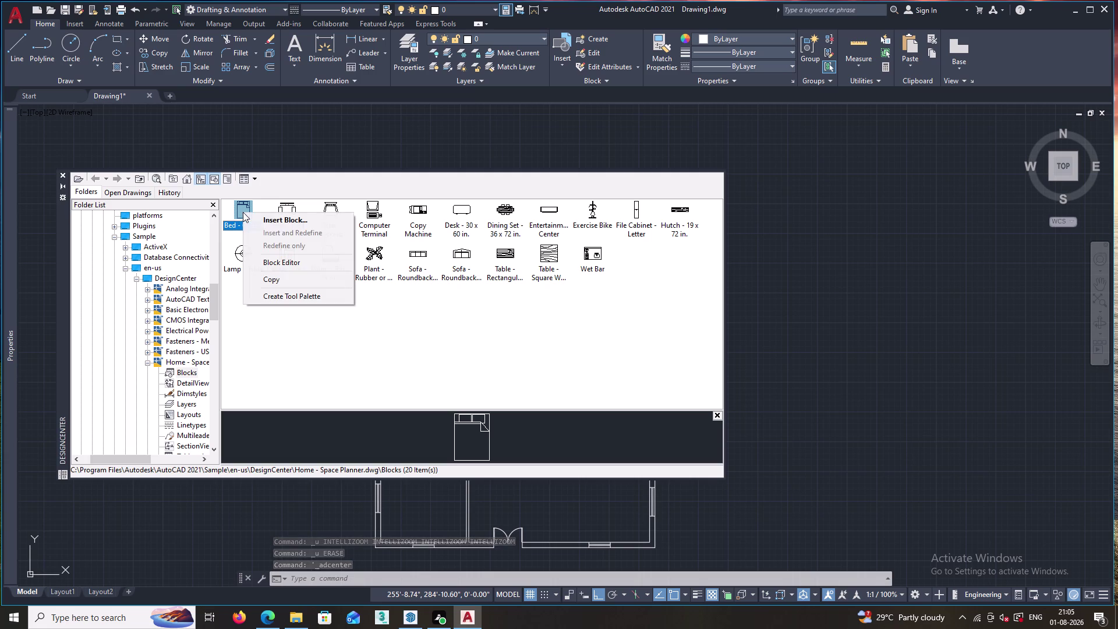
Browse the Home - Space Planner blocks and select the Bed - Queen block.
click(266, 279)
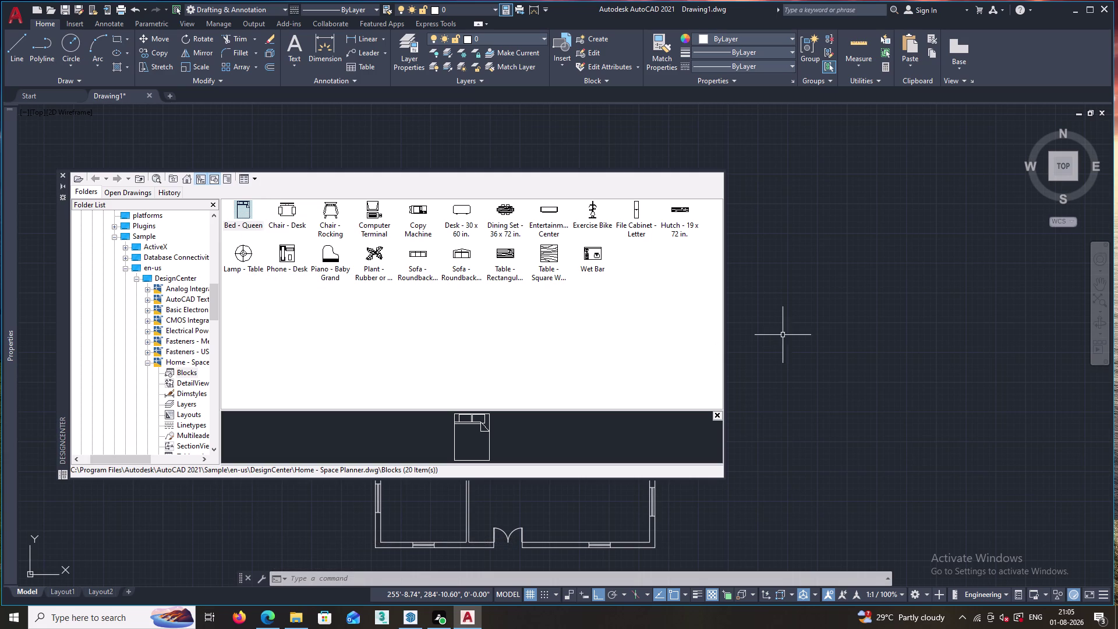
click(807, 327)
click(842, 323)
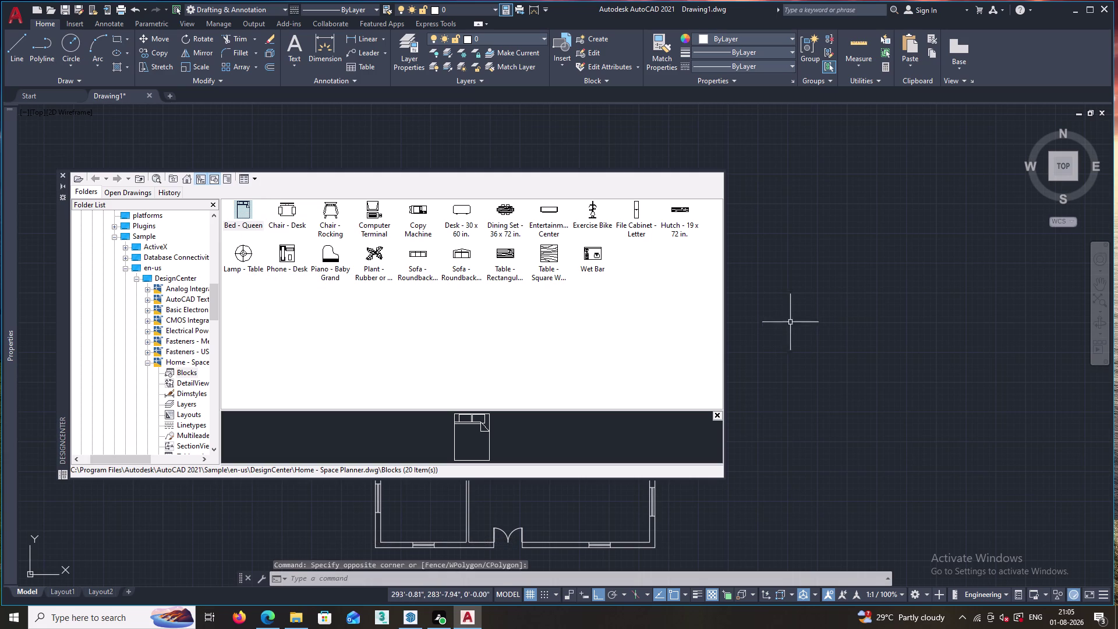
click(465, 420)
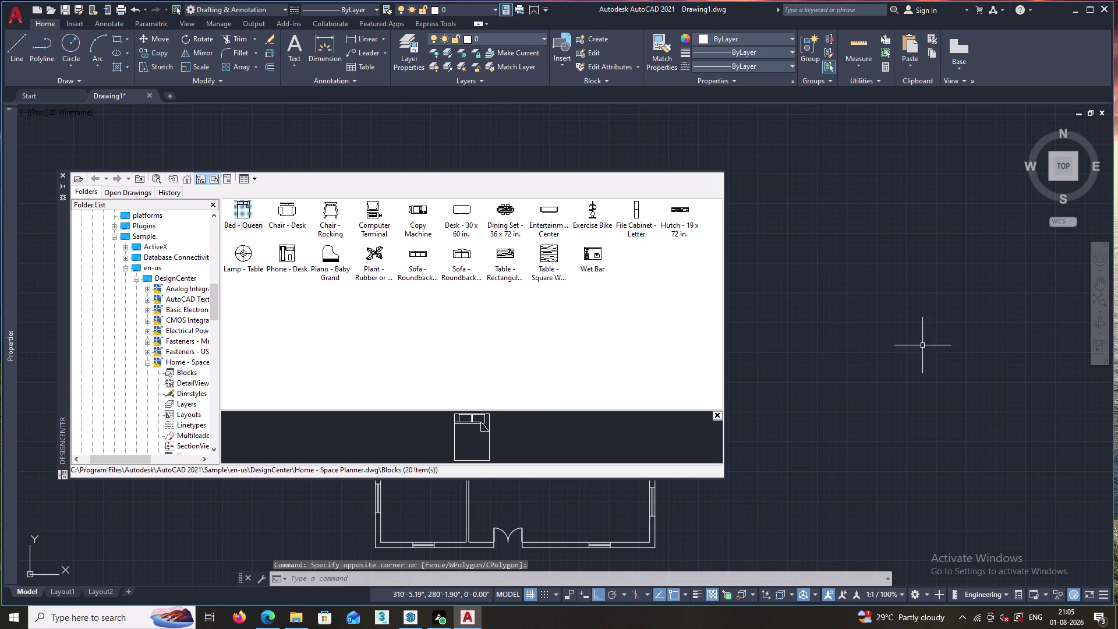
click(923, 344)
click(830, 364)
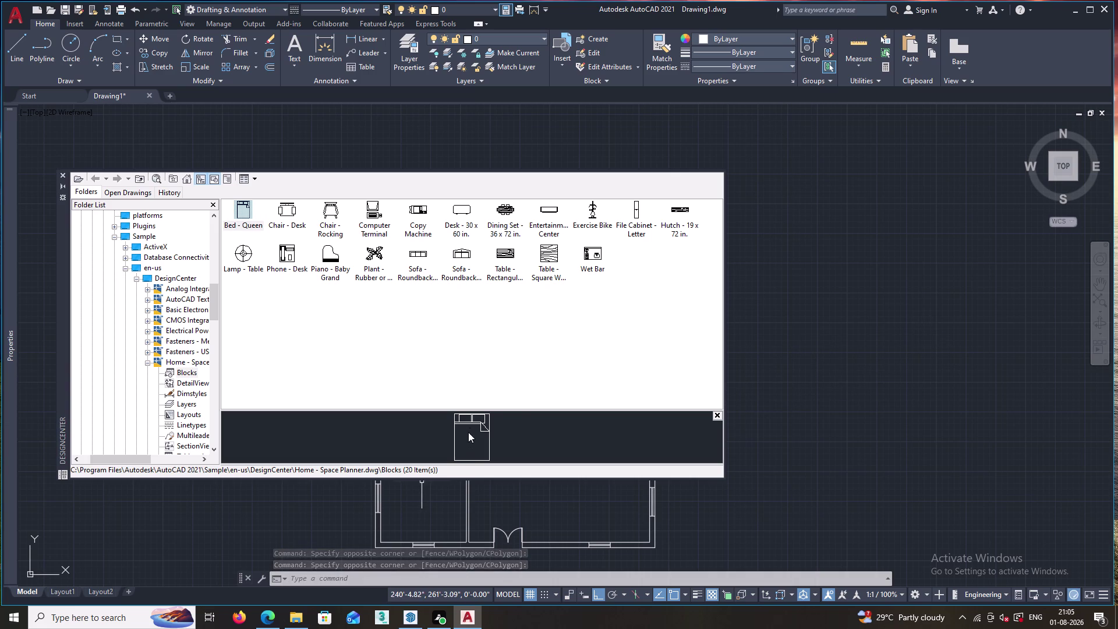
click(843, 326)
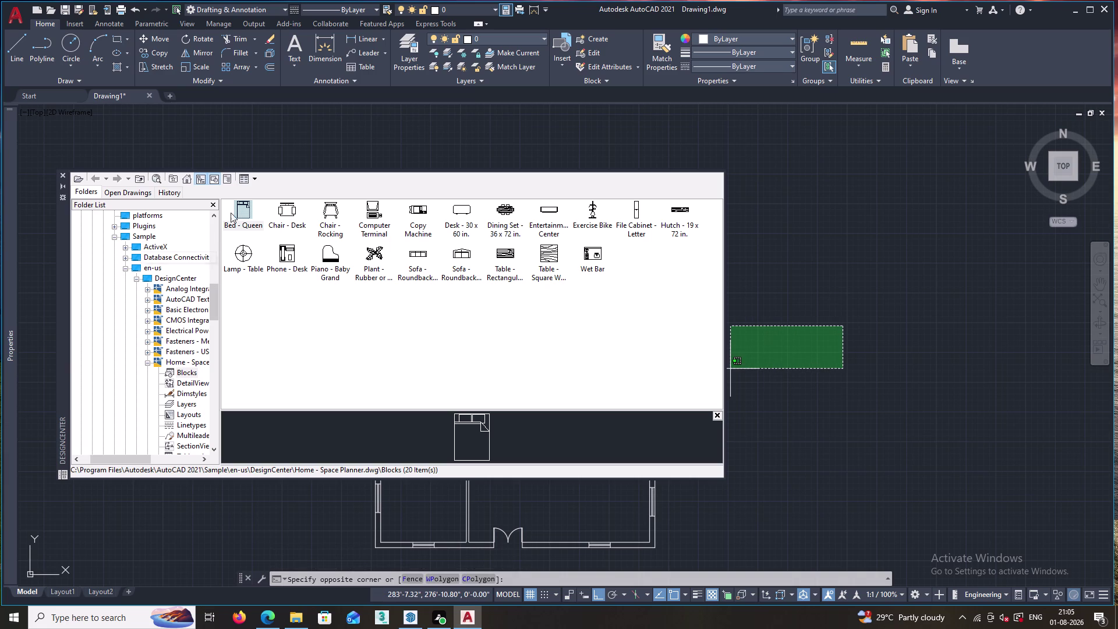
Try dragging Bed - Queen into the drawing, cancel, and reselect the block.
click(234, 210)
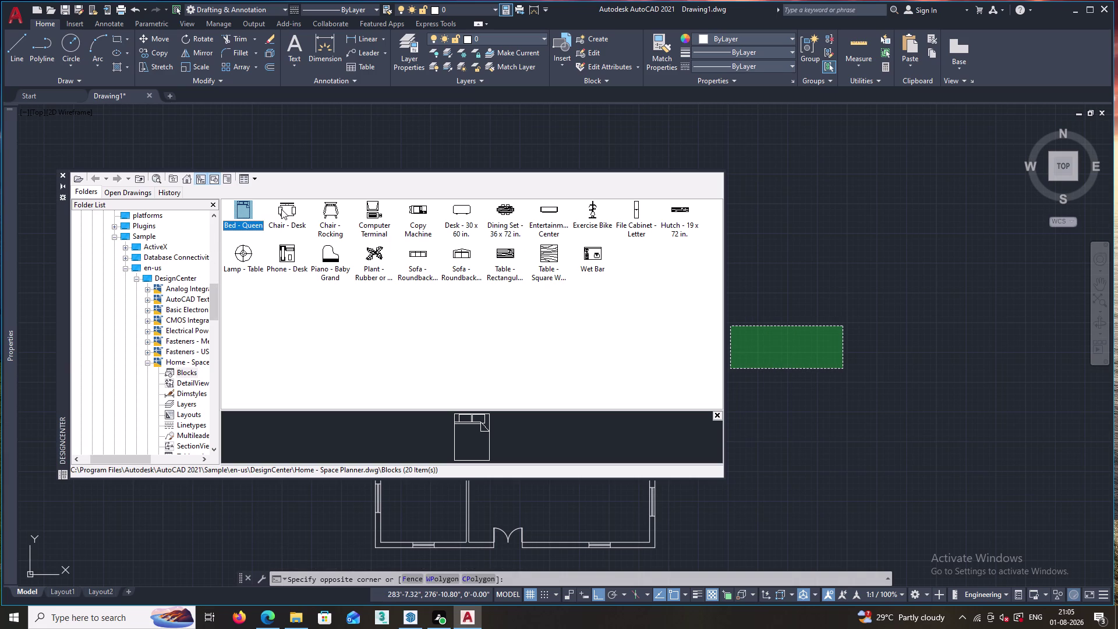
drag(244, 210, 511, 223)
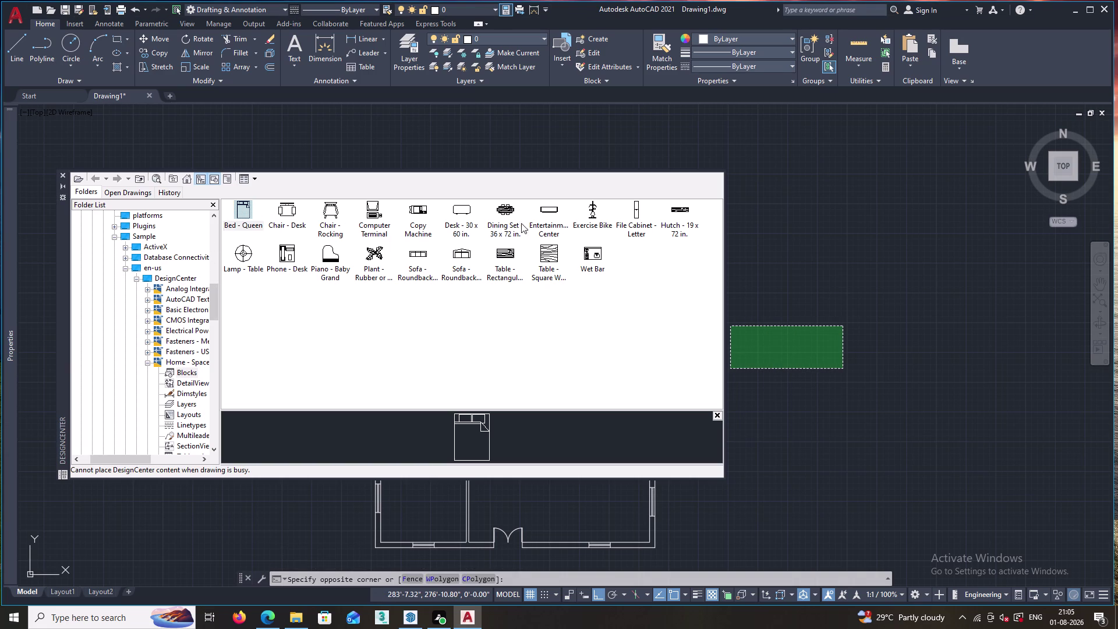
drag(511, 223, 809, 225)
click(807, 225)
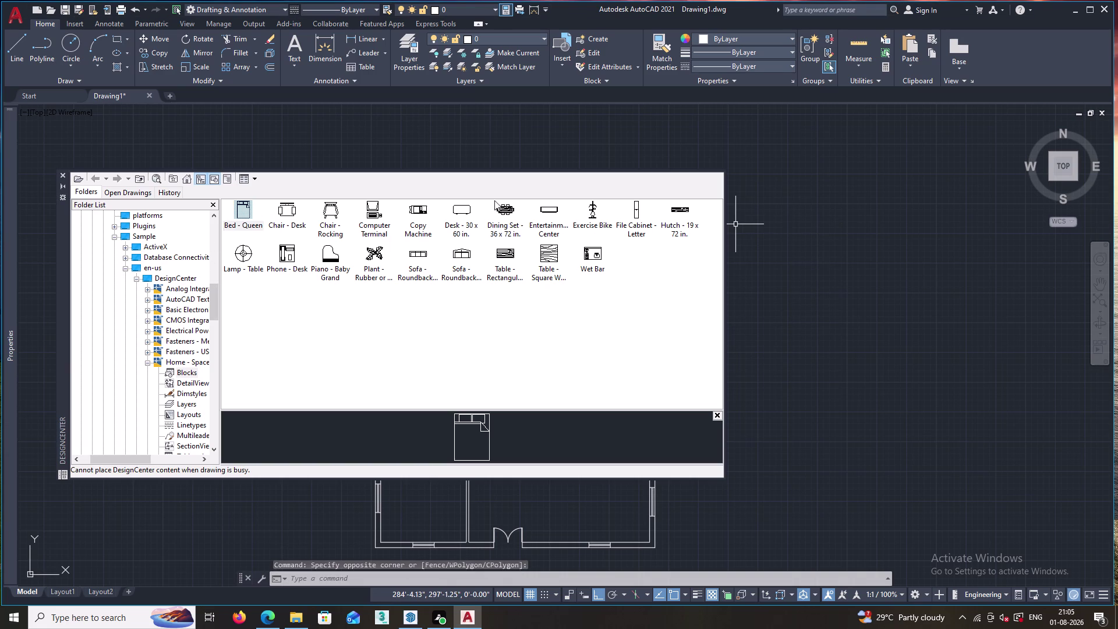
click(242, 214)
Insert the Bed - Queen block to the right of the floor plan.
click(242, 213)
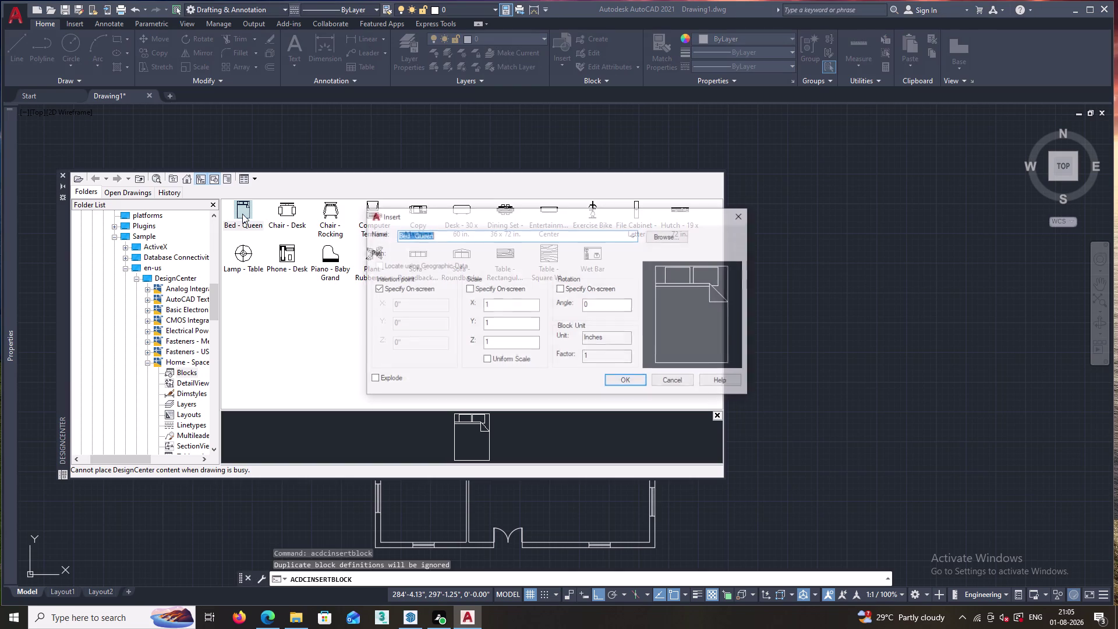
click(616, 383)
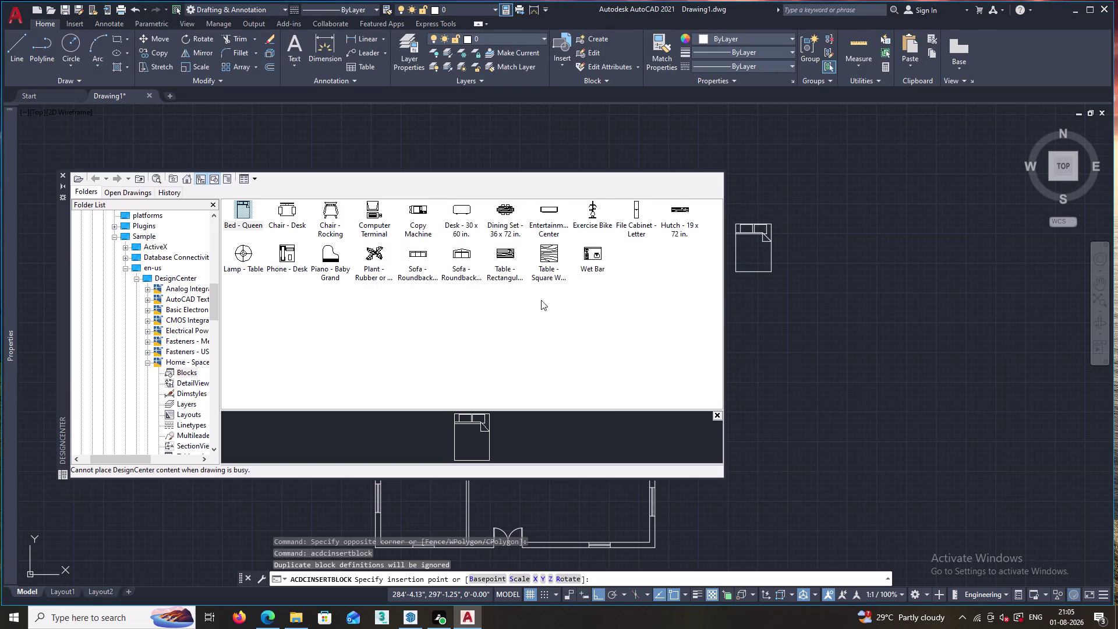
double_click(286, 213)
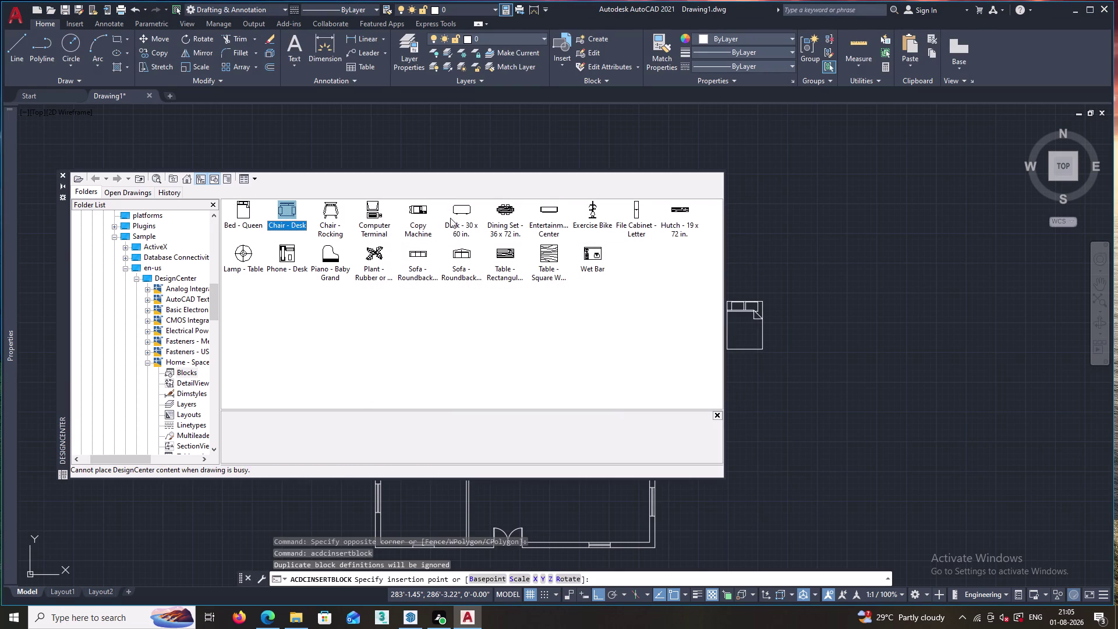
click(295, 208)
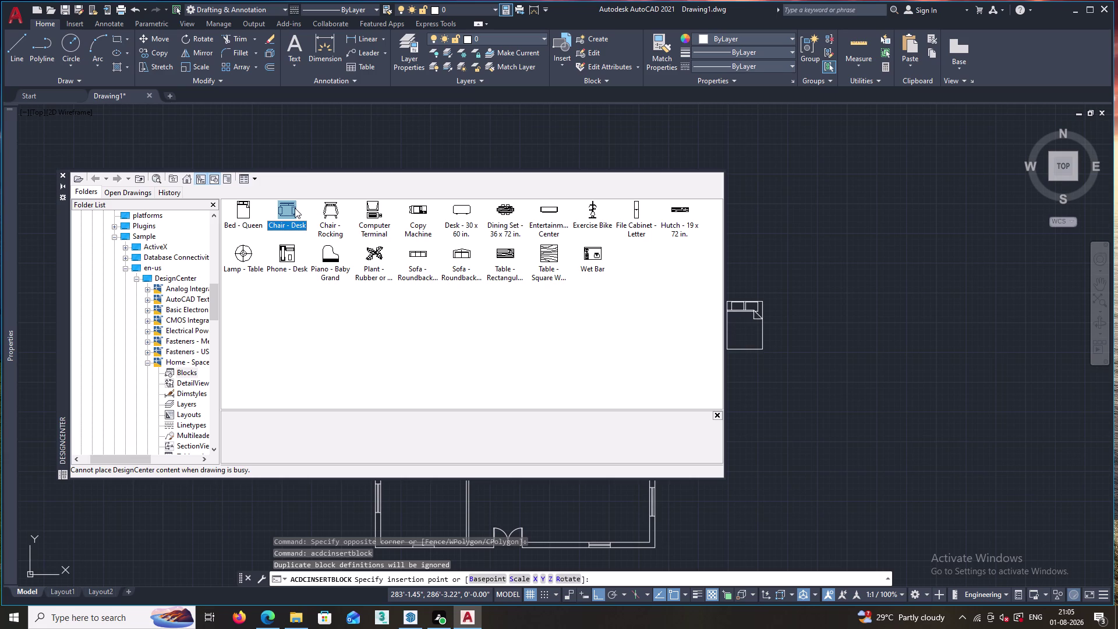
double_click(286, 211)
drag(286, 210, 298, 211)
click(289, 212)
right_click(289, 212)
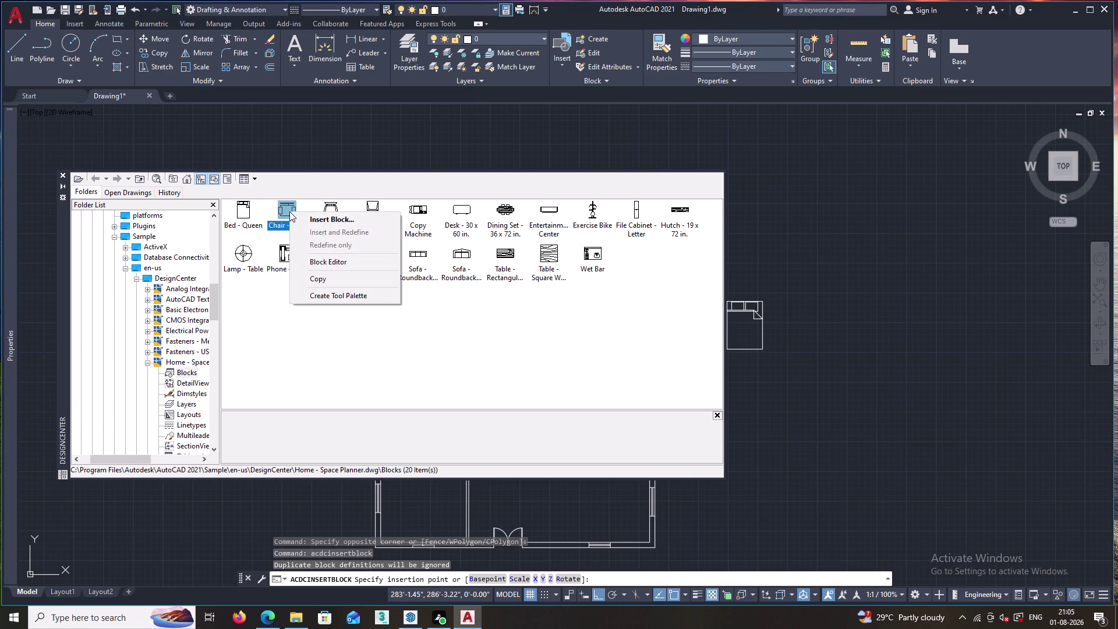
click(341, 279)
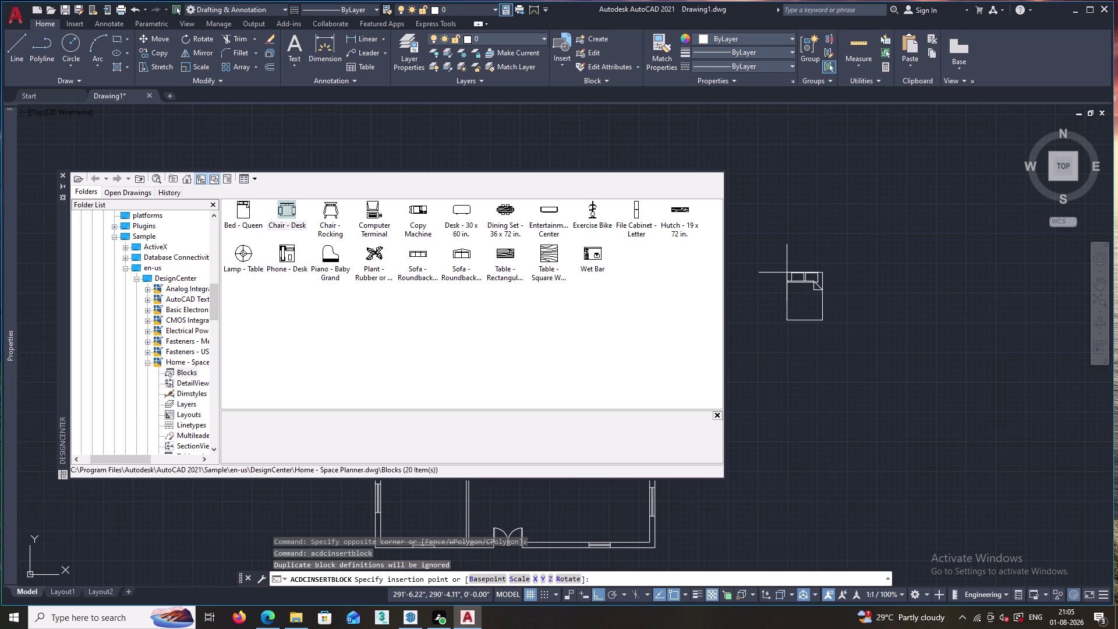
click(787, 272)
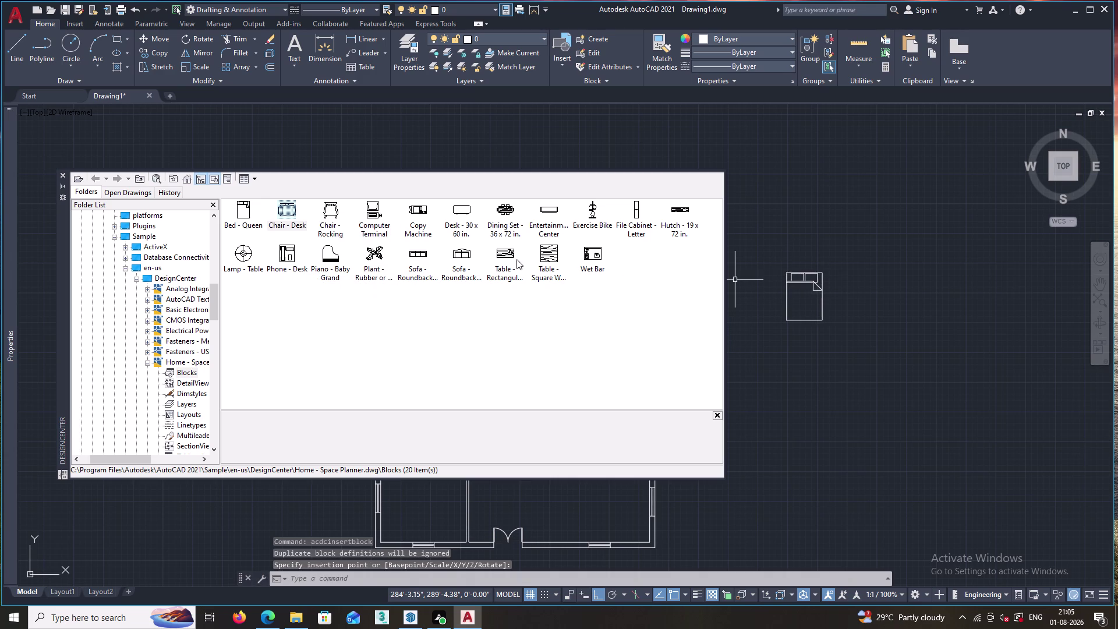
Insert the Chair - Desk block above the bed.
double_click(282, 209)
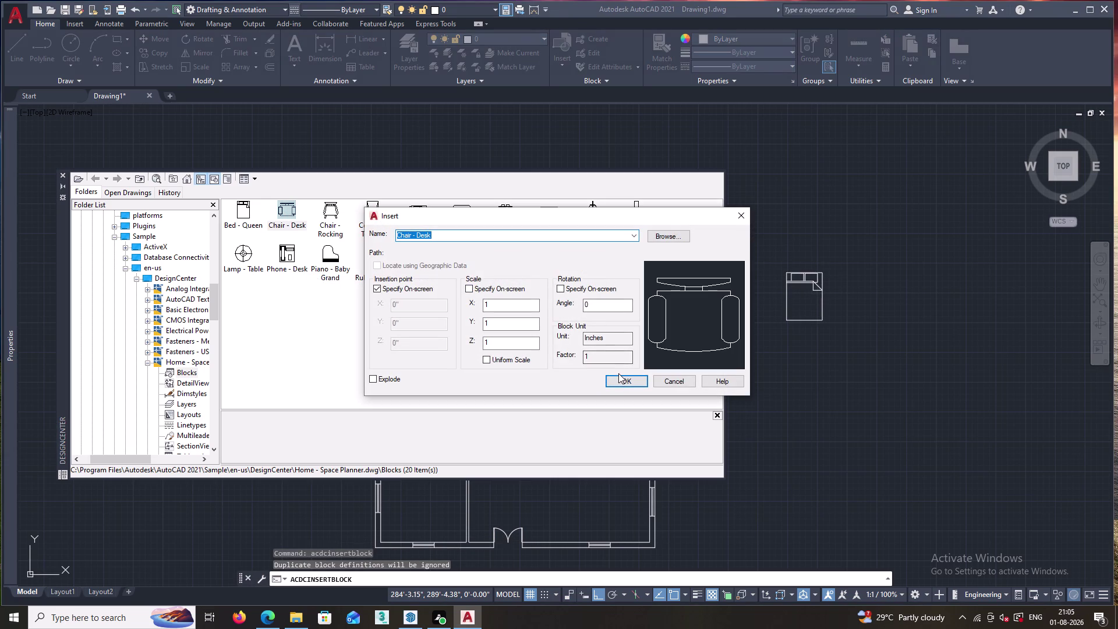
click(619, 376)
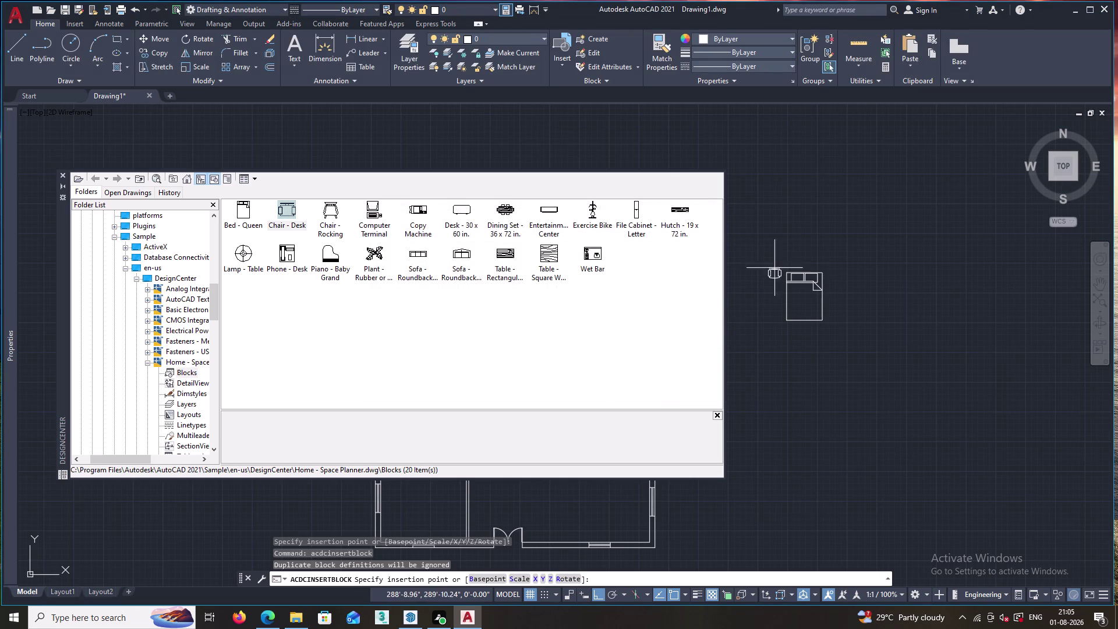
click(805, 228)
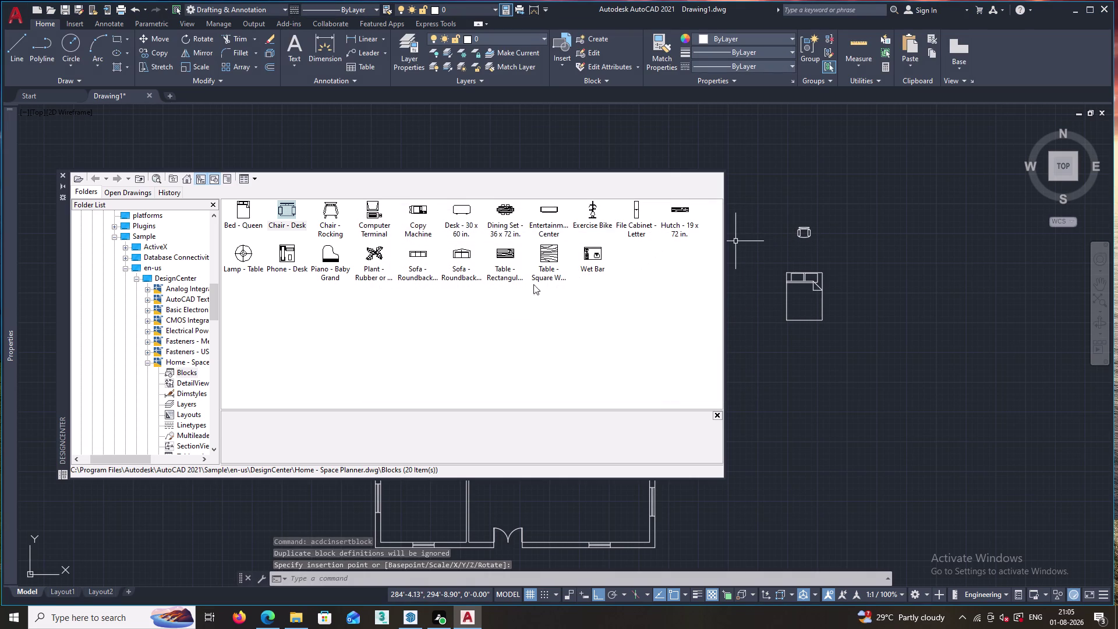
click(554, 256)
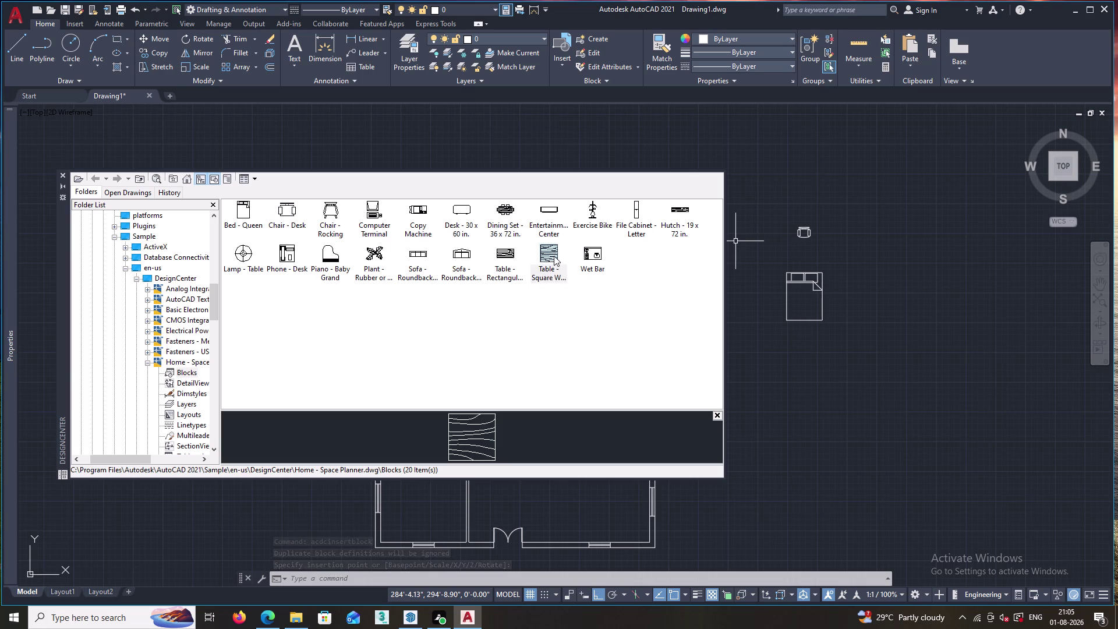
click(552, 254)
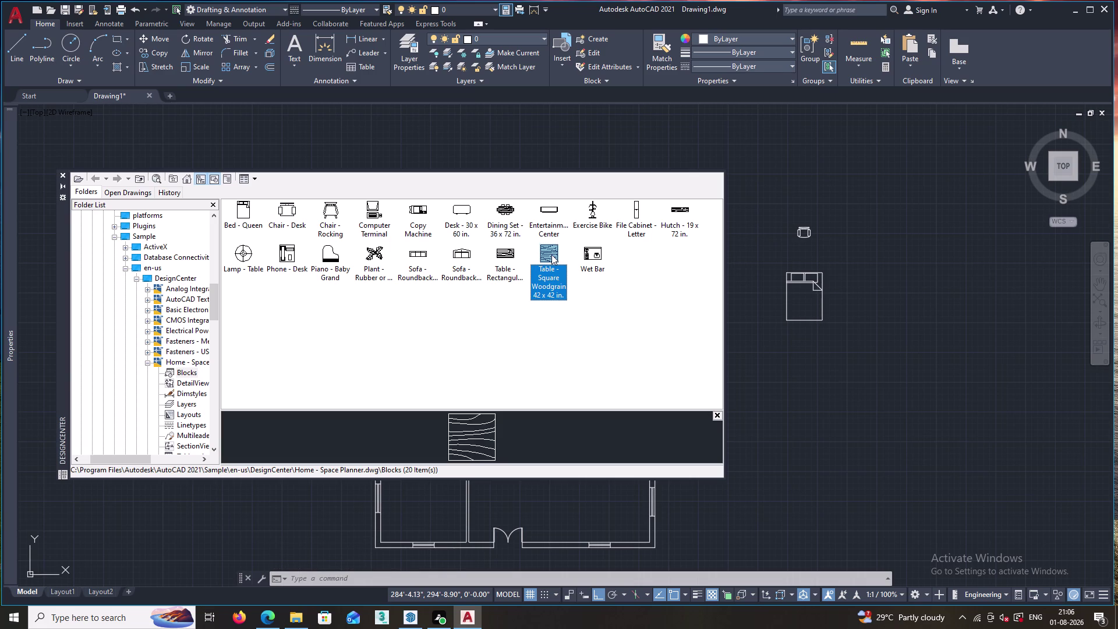
Insert the square woodgrain table block below the bed.
click(551, 255)
double_click(551, 255)
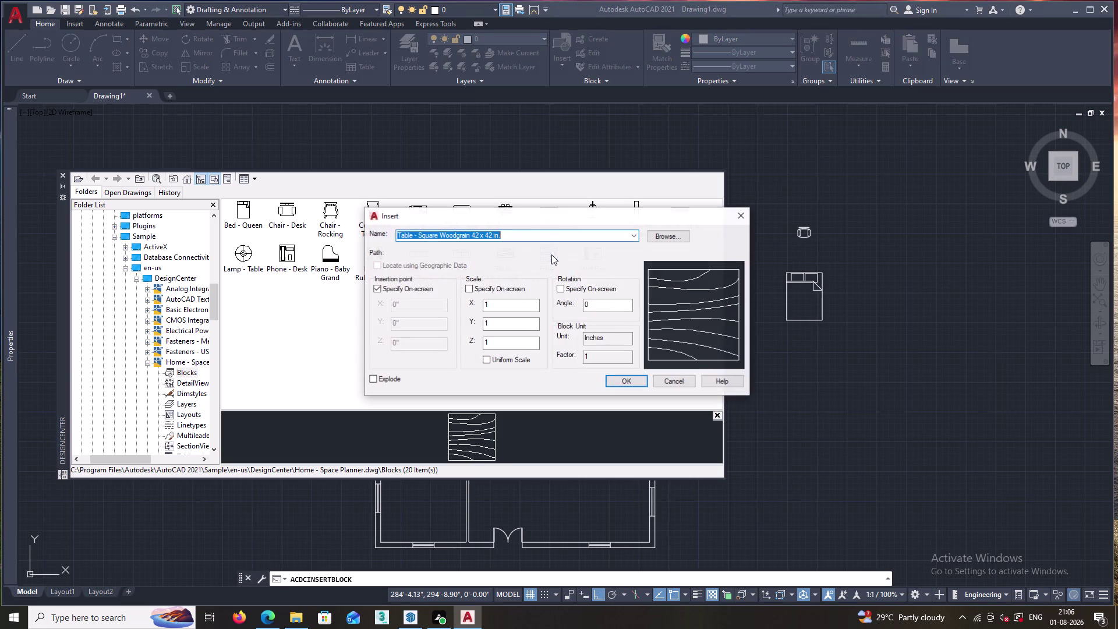
click(624, 378)
click(813, 377)
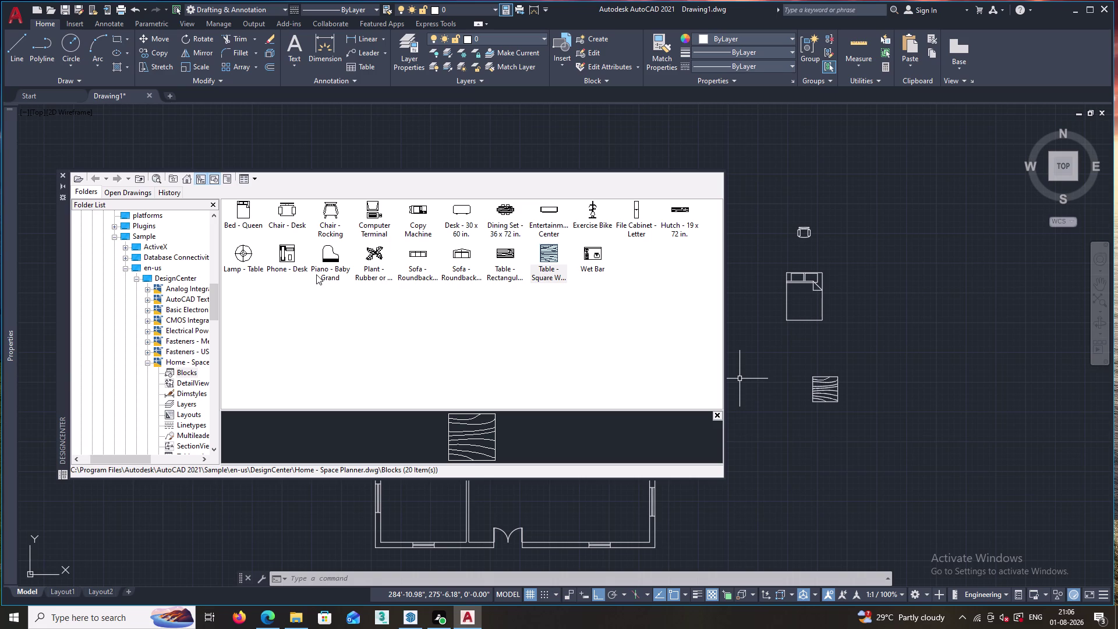
Insert the Lamp - Table block beside the other furniture.
double_click(240, 251)
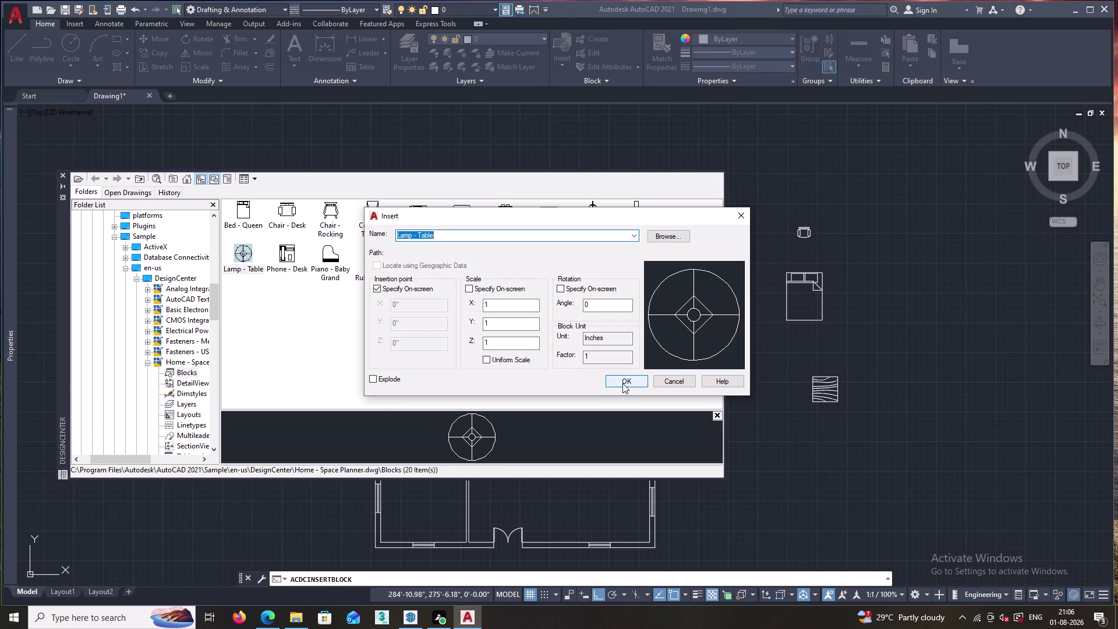
click(622, 383)
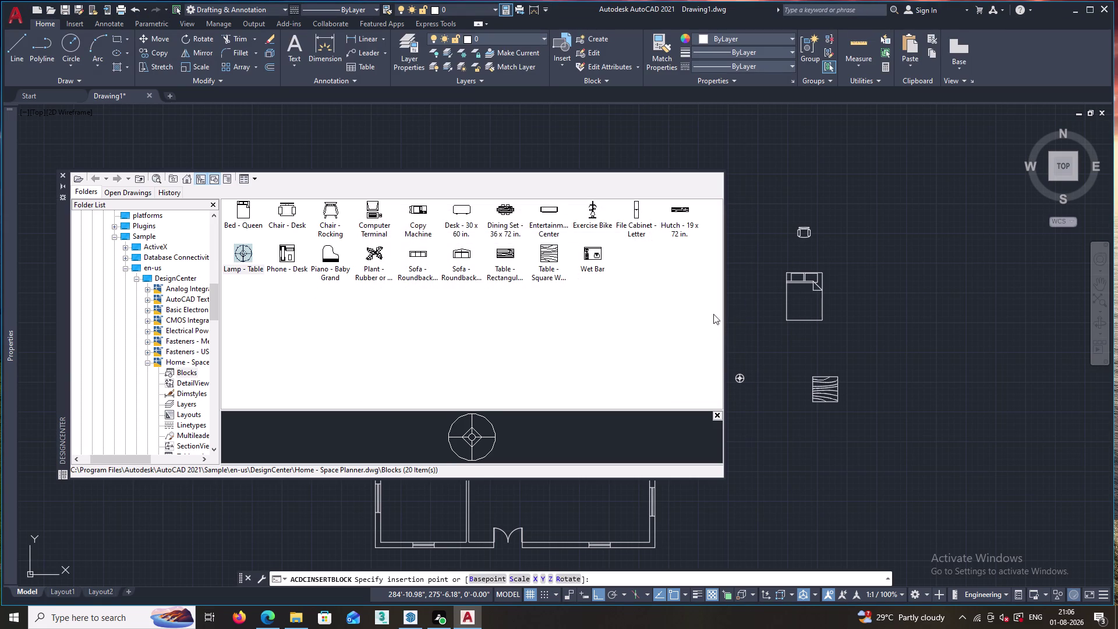
click(784, 386)
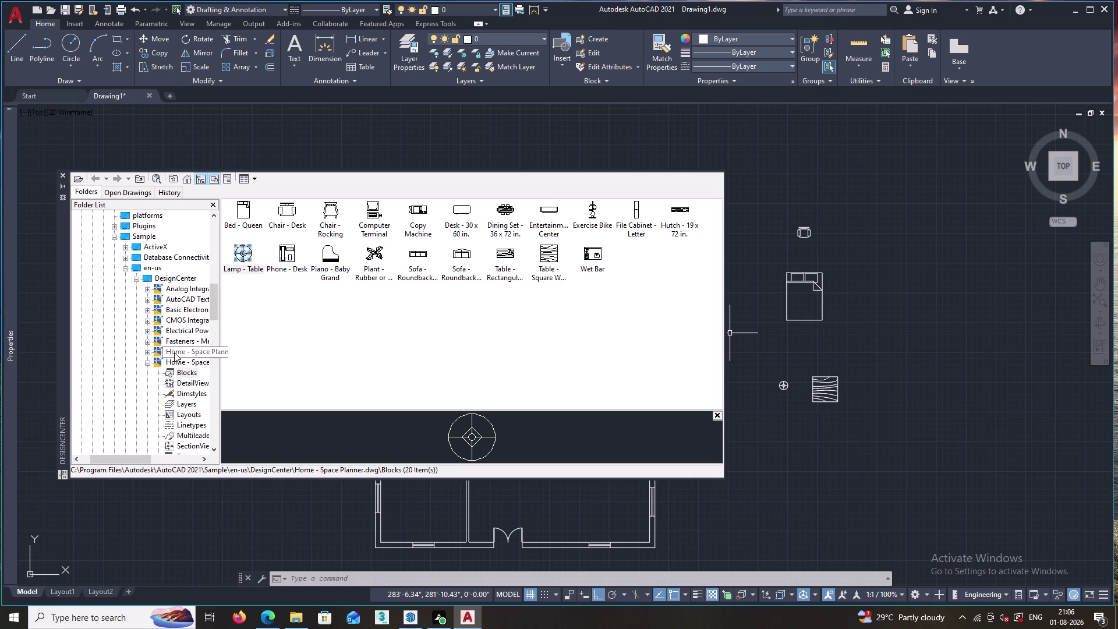
List the blocks of Kitchens.dwg in DesignCenter.
scroll(down, 3)
scroll(down, 3)
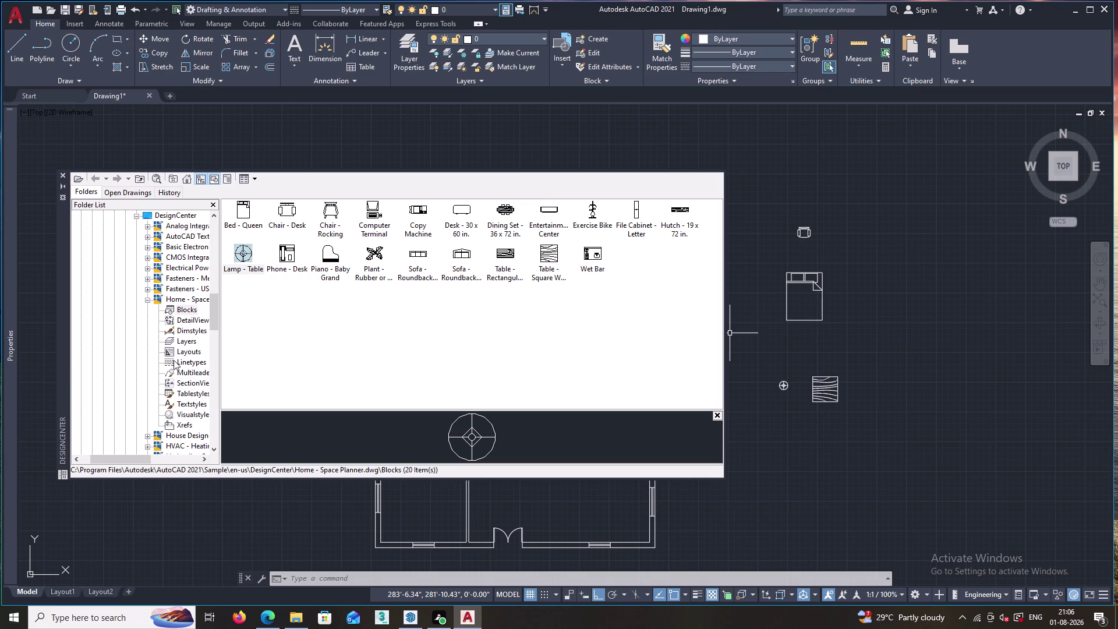
scroll(down, 3)
scroll(down, 3)
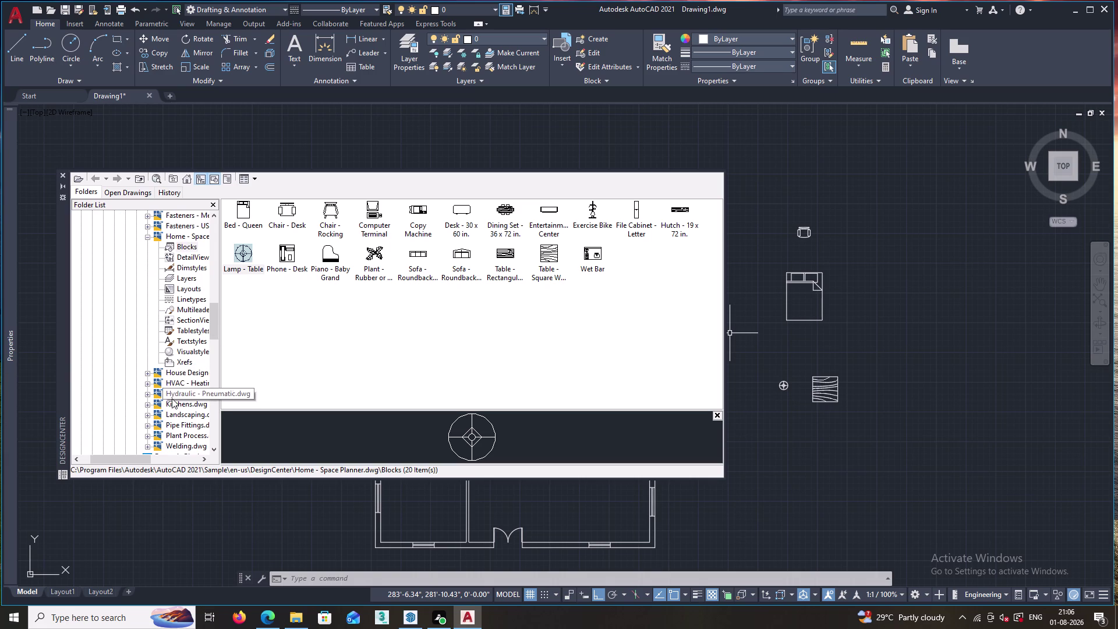
click(173, 403)
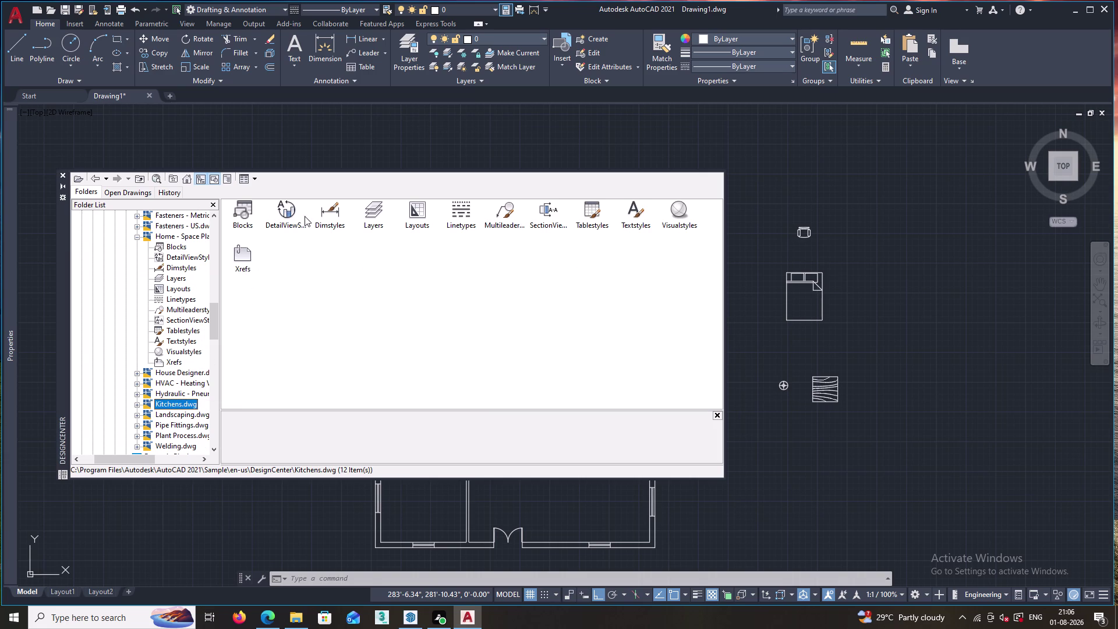
click(174, 403)
click(236, 204)
double_click(236, 204)
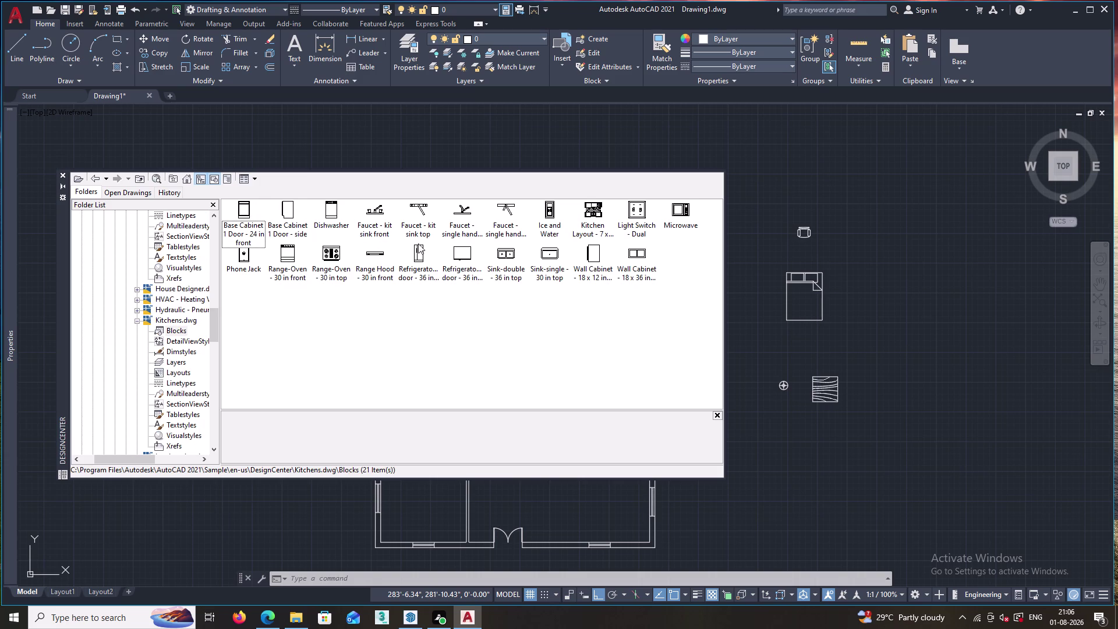
Insert the Range-Oven - 30 in top block right of the plan.
click(680, 209)
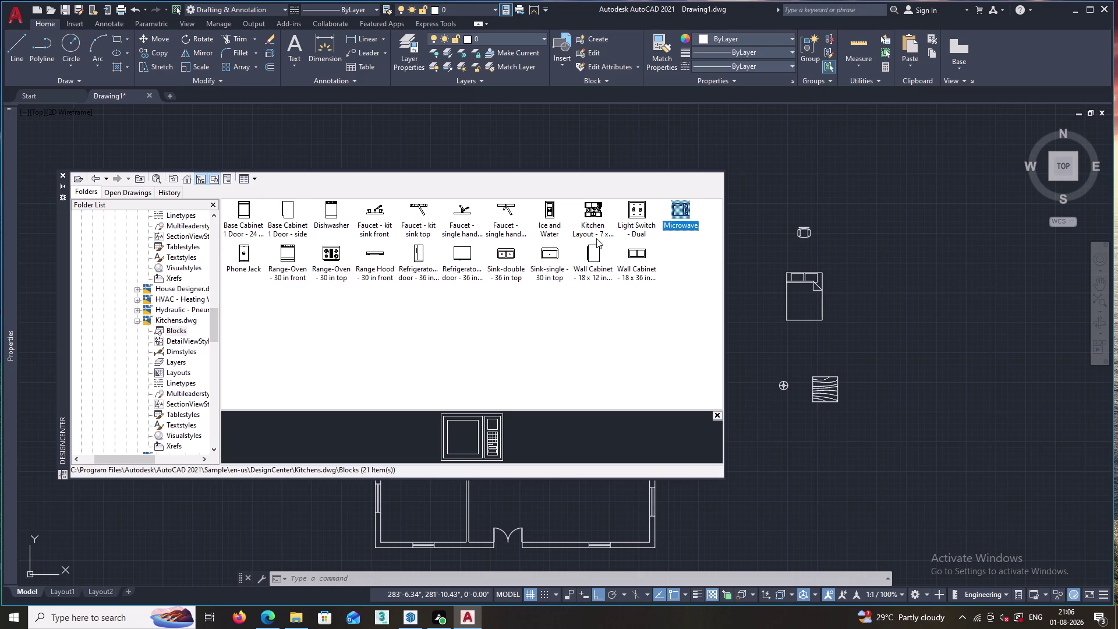
click(328, 301)
click(335, 256)
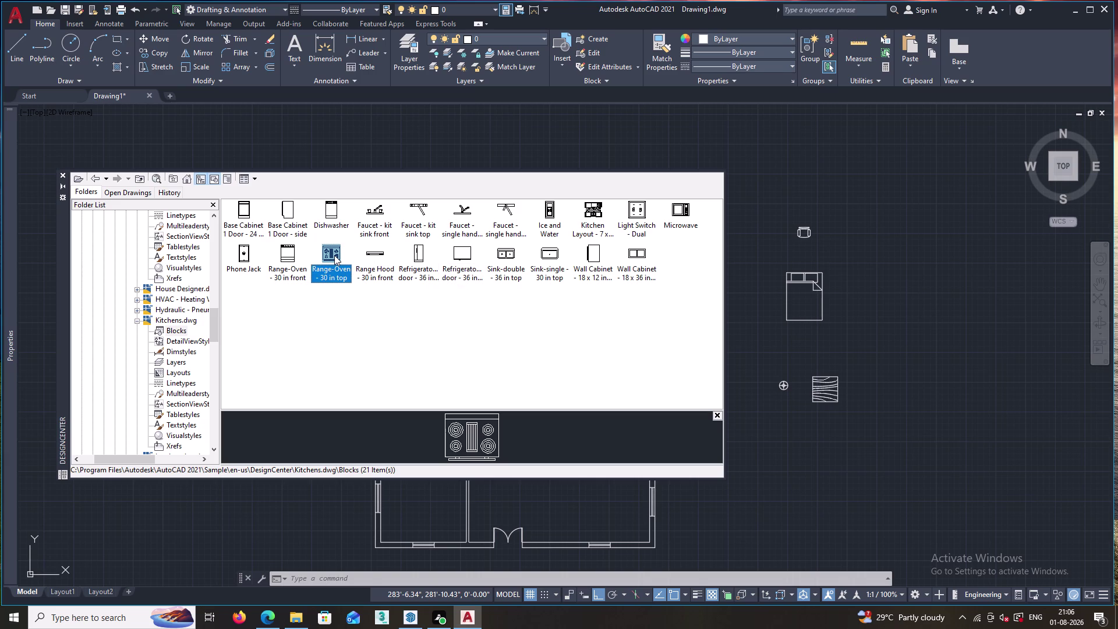
click(335, 255)
click(334, 255)
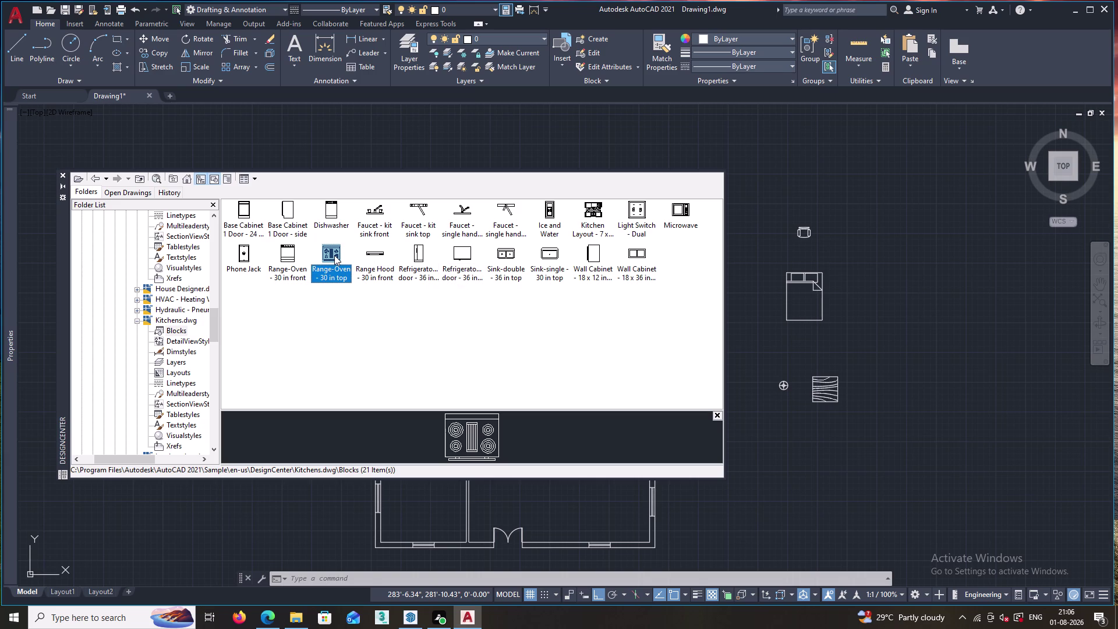
double_click(335, 255)
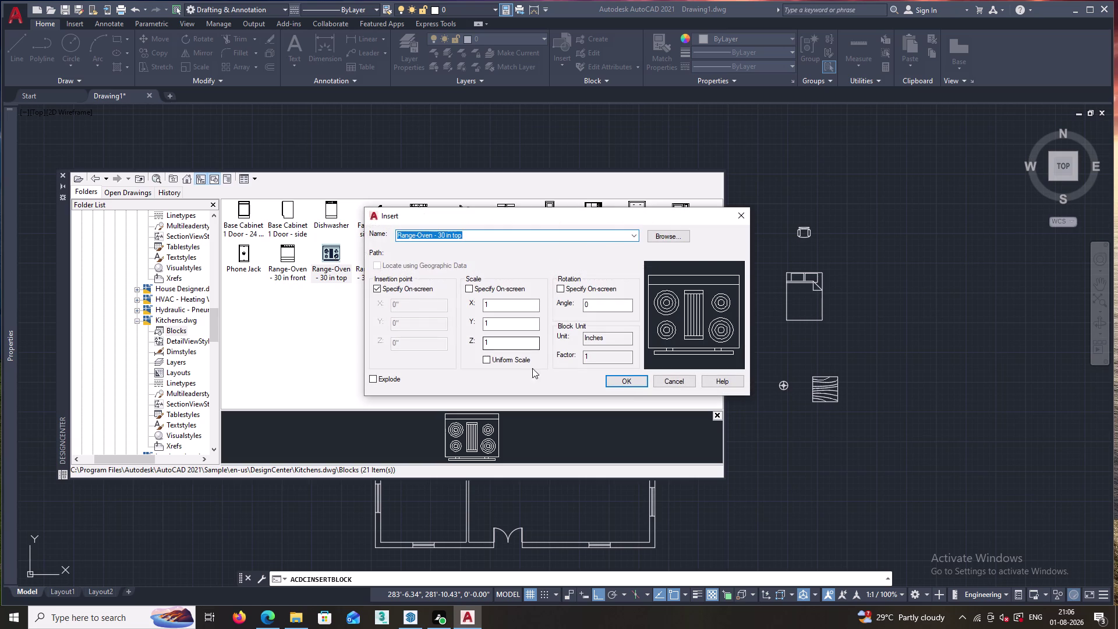
click(629, 381)
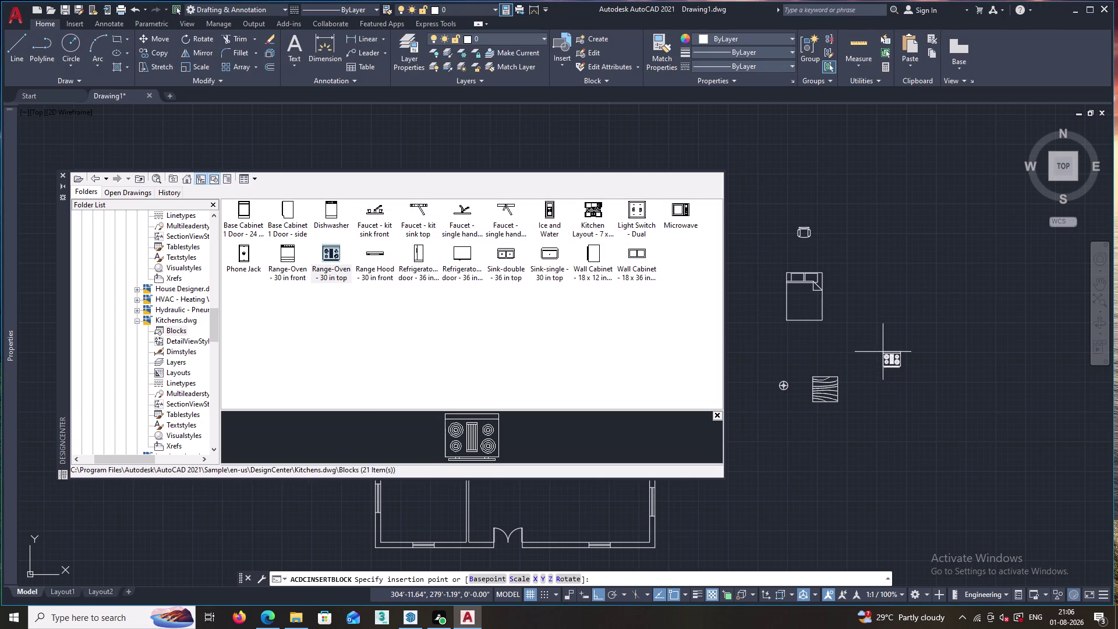
click(884, 345)
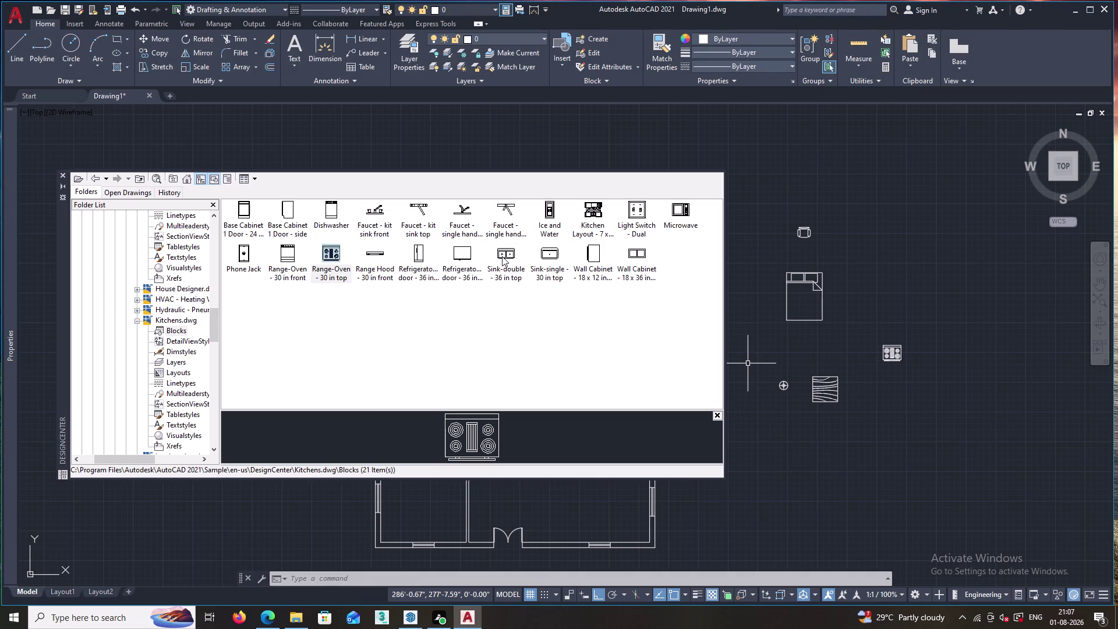
Insert Sink-single - 30 in top below the furniture, then close DesignCenter.
click(554, 255)
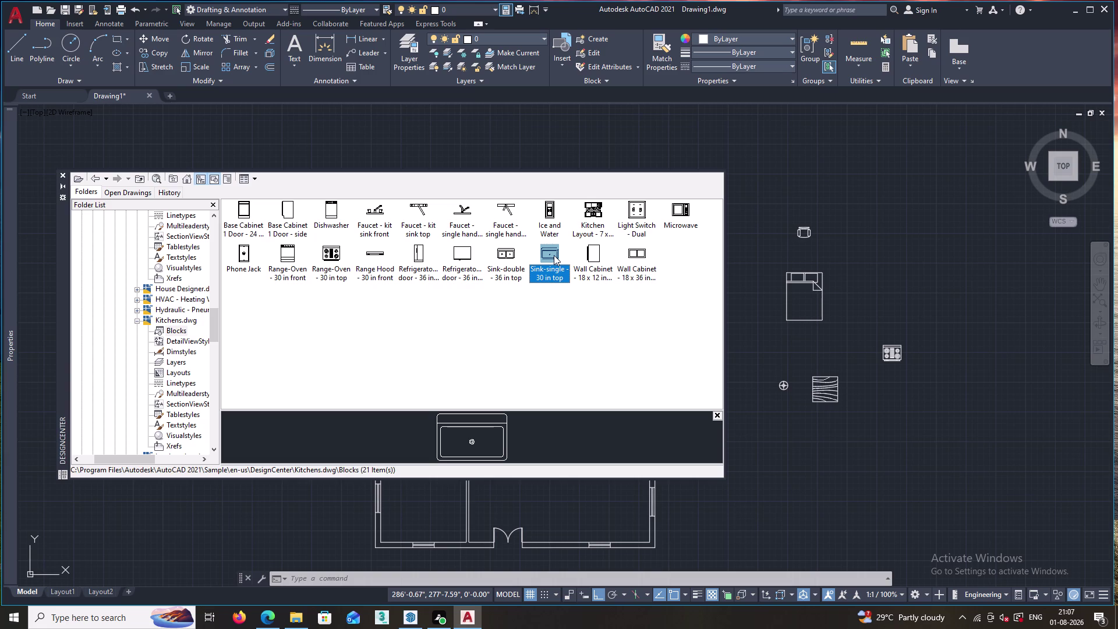
double_click(554, 255)
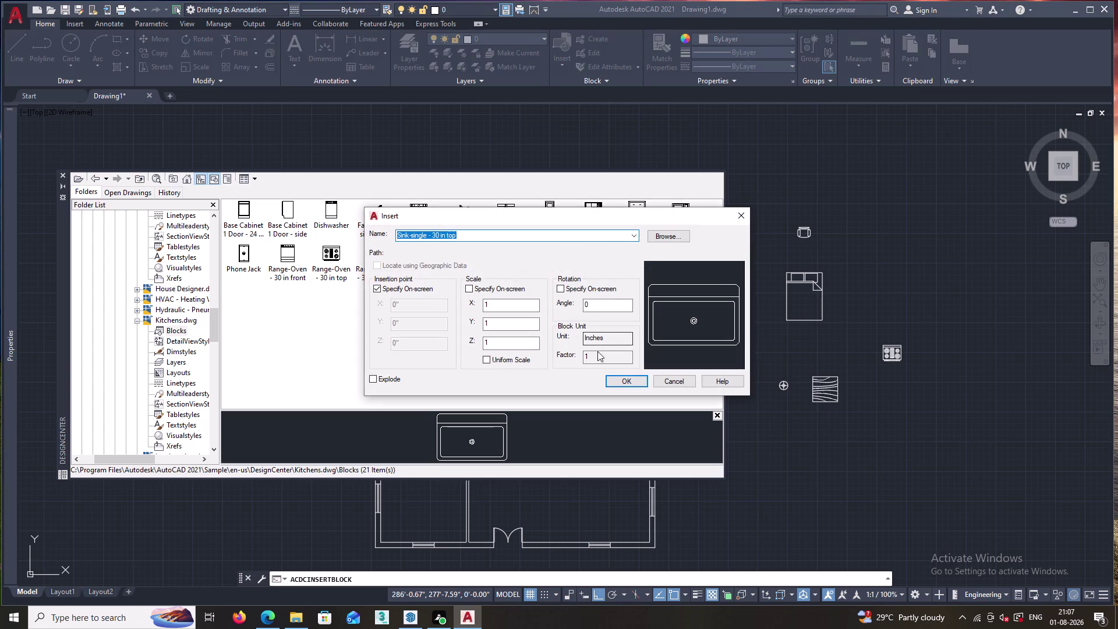
click(627, 382)
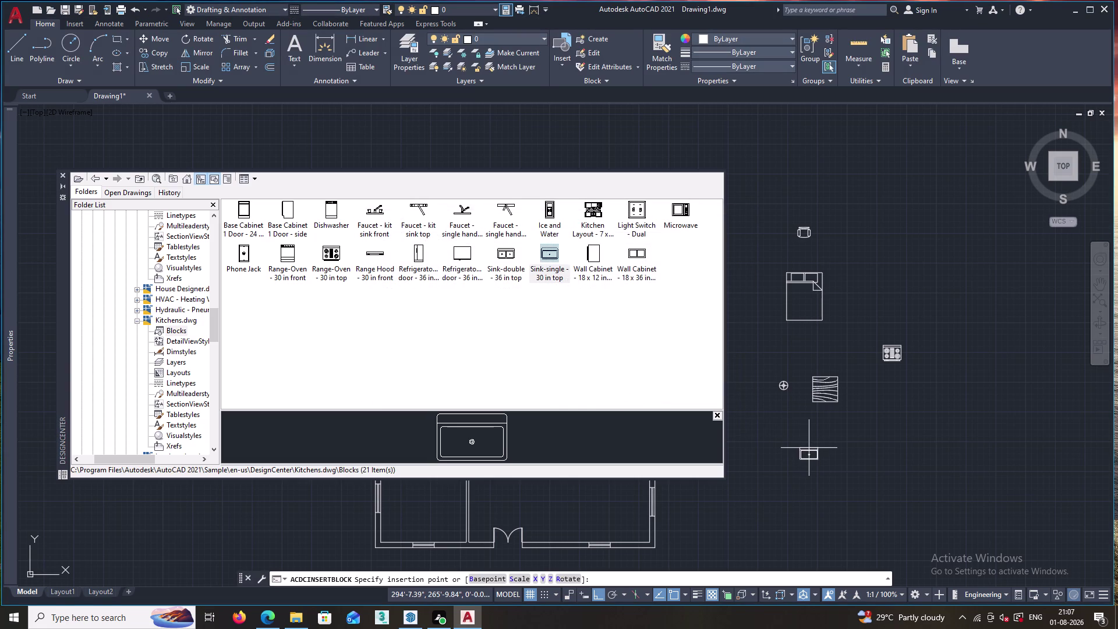
click(809, 448)
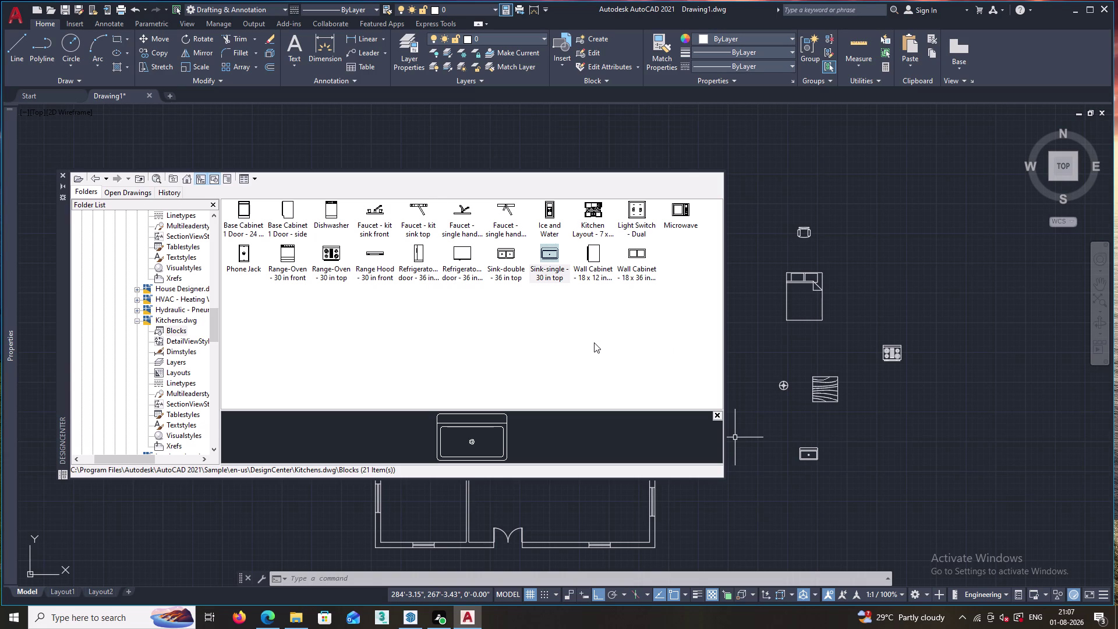
click(62, 172)
Delete the furniture blocks and the two inner lines of the top-left room.
drag(900, 268, 731, 444)
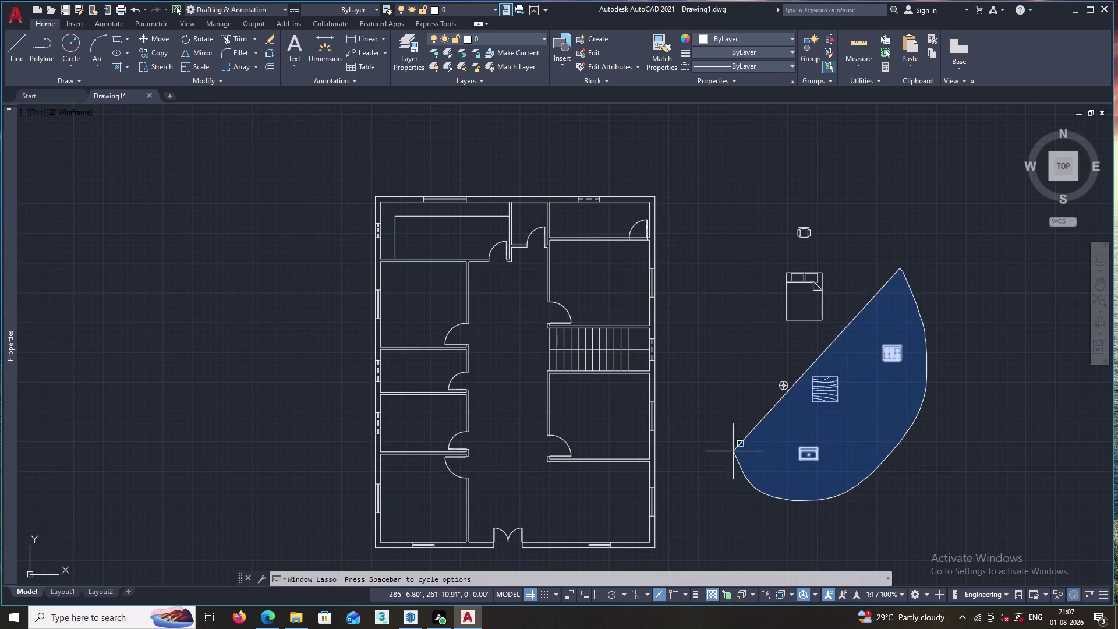
drag(731, 444, 769, 171)
key(Delete)
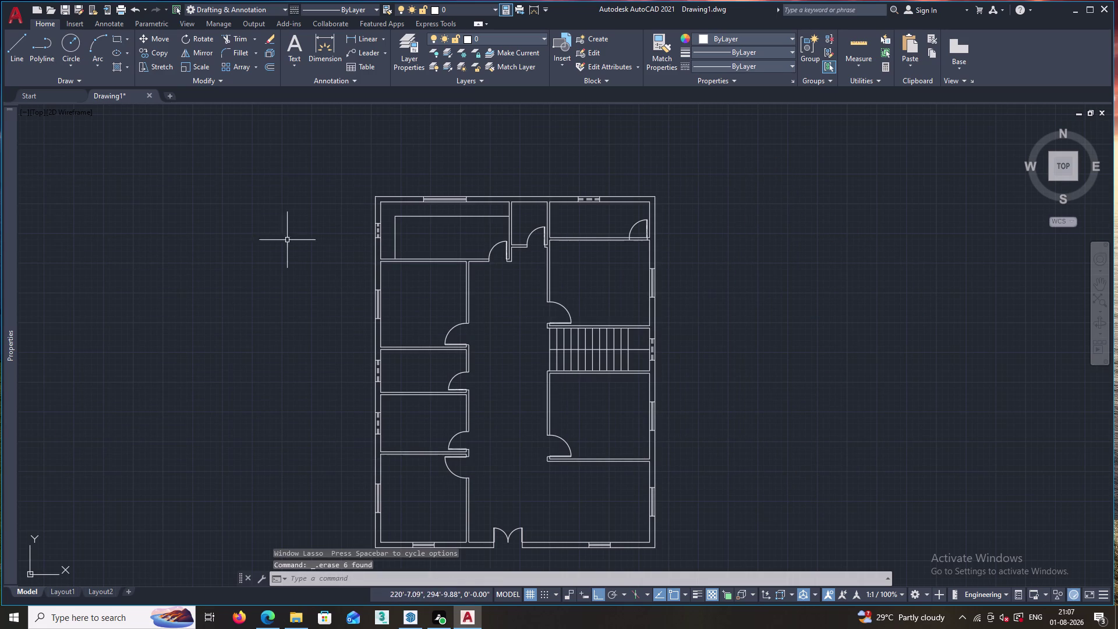
click(412, 214)
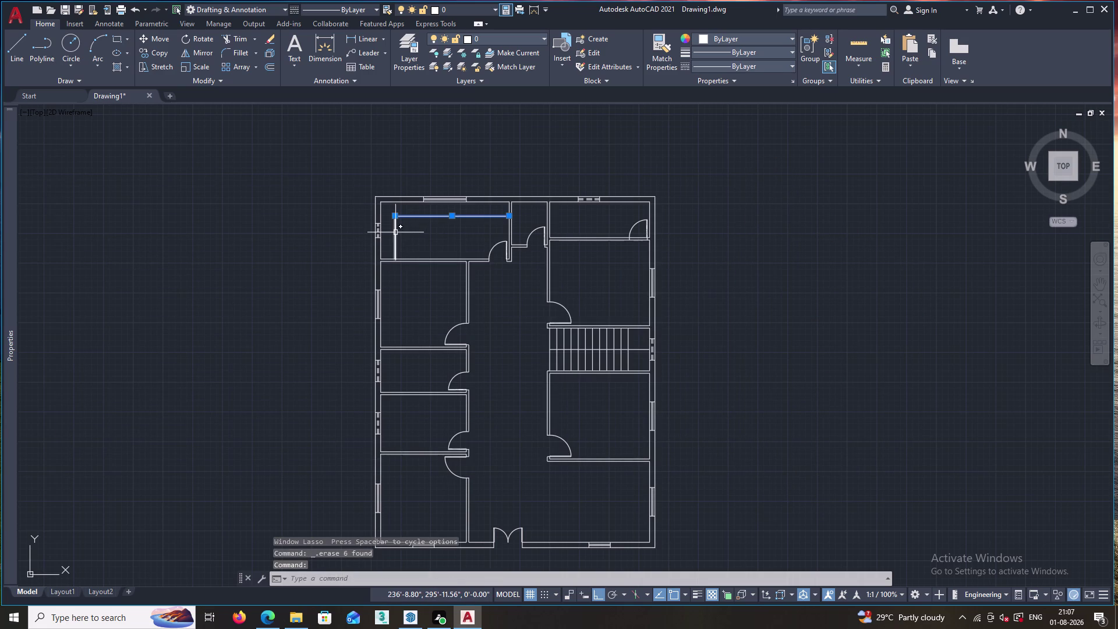
click(396, 233)
key(Delete)
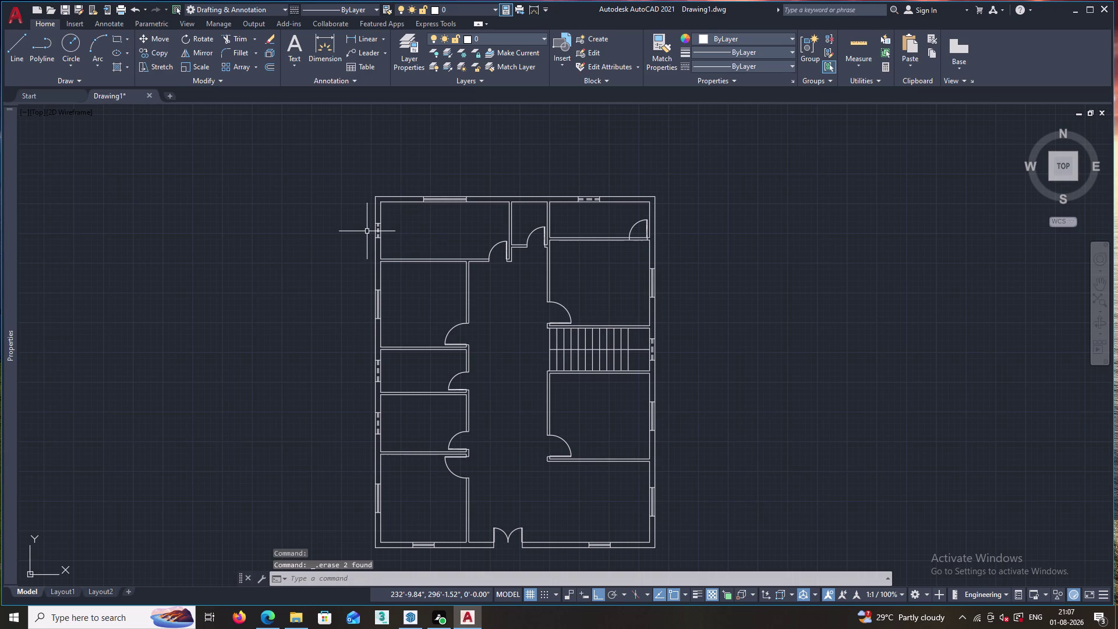
Start multiline text and draw its box inside the top-left room.
key(t)
key(Return)
drag(397, 219, 496, 232)
click(496, 232)
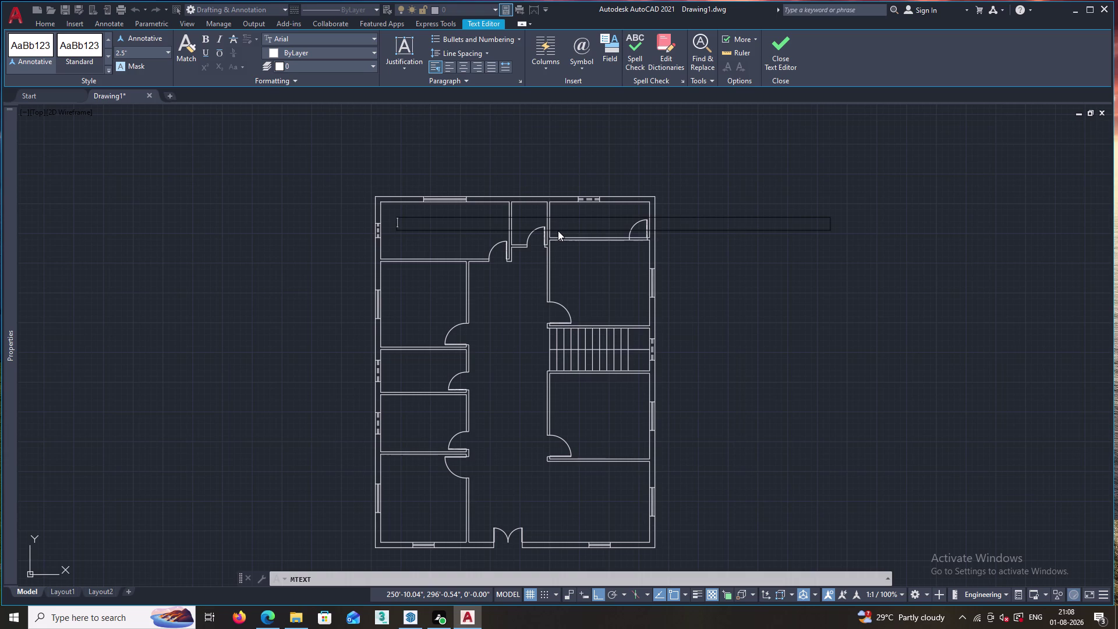
Write the two-line label "KITCHEN" / "18'X8'" in the top-left room.
text(K)
text(ITCHE)
text(N)
key(Return)
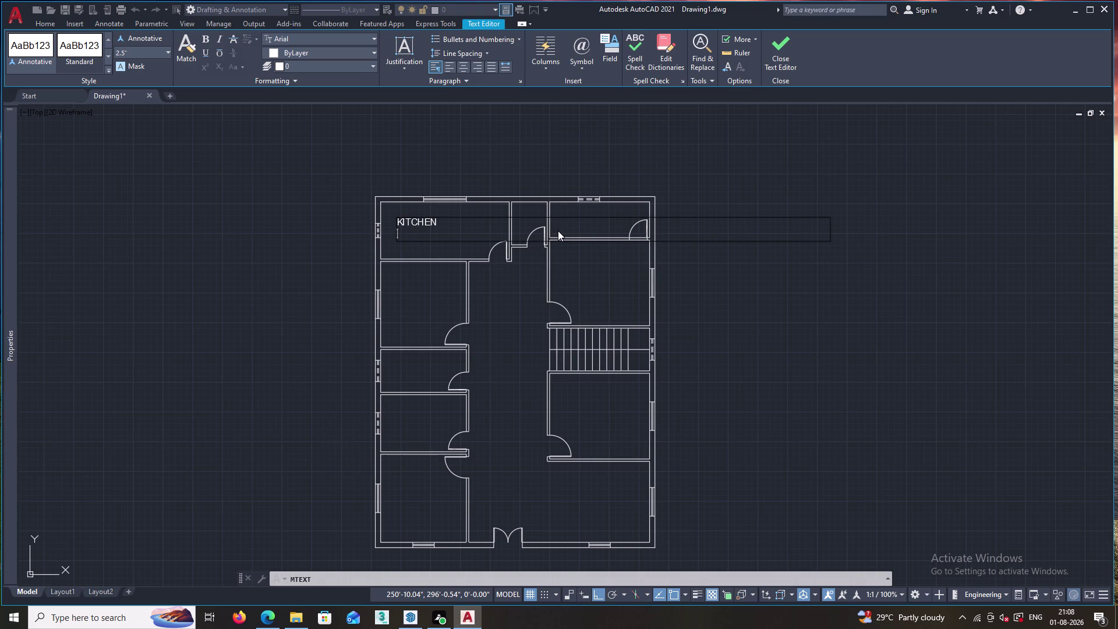
key(1)
key(8)
key(apostrophe)
key(x)
key(8)
key(apostrophe)
click(886, 233)
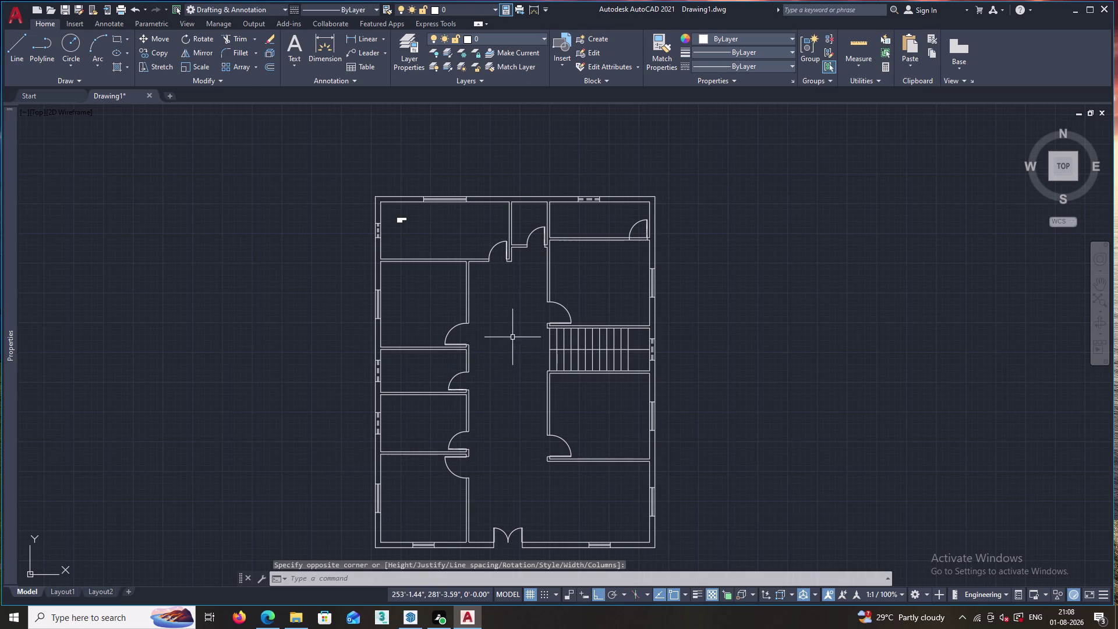
Change the kitchen label's text height to 10.
double_click(403, 219)
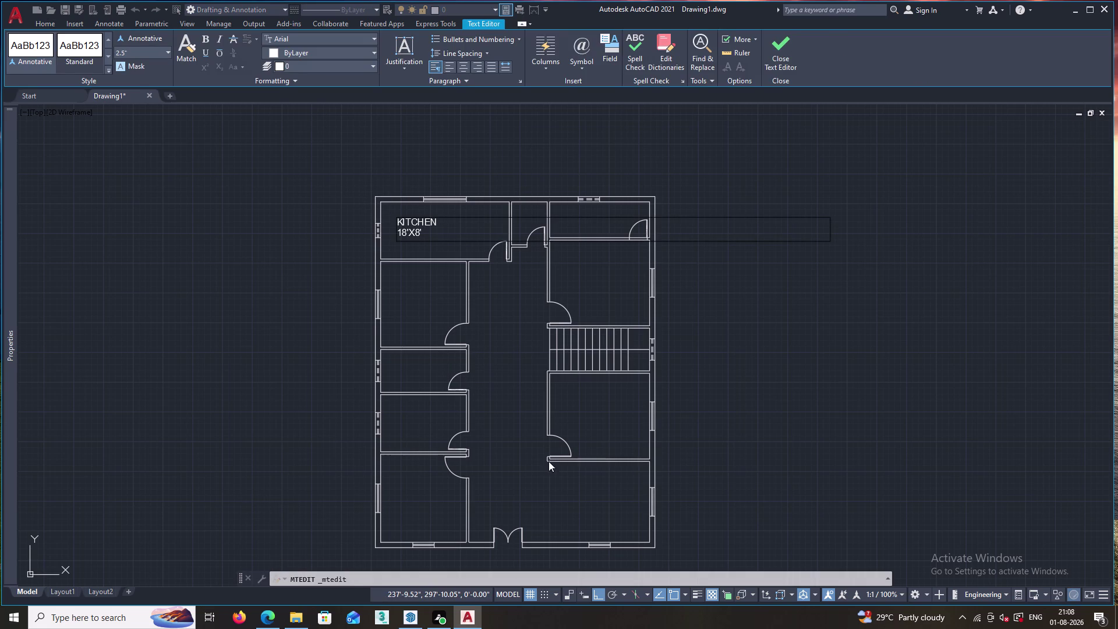
drag(398, 221, 435, 237)
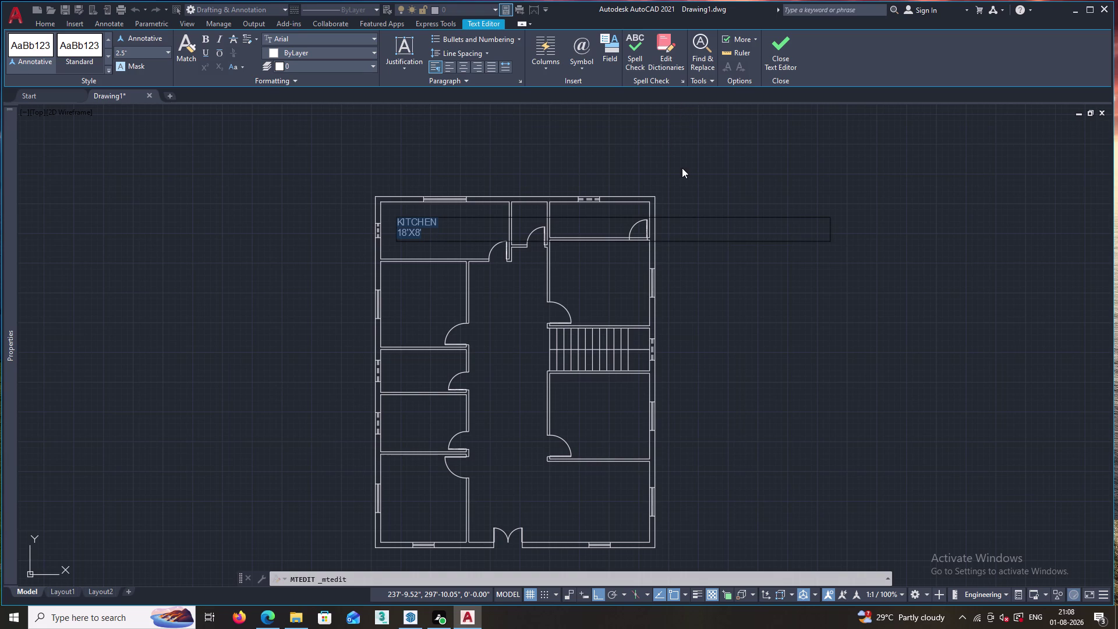
click(127, 51)
key(BackSpace)
text(10)
key(Return)
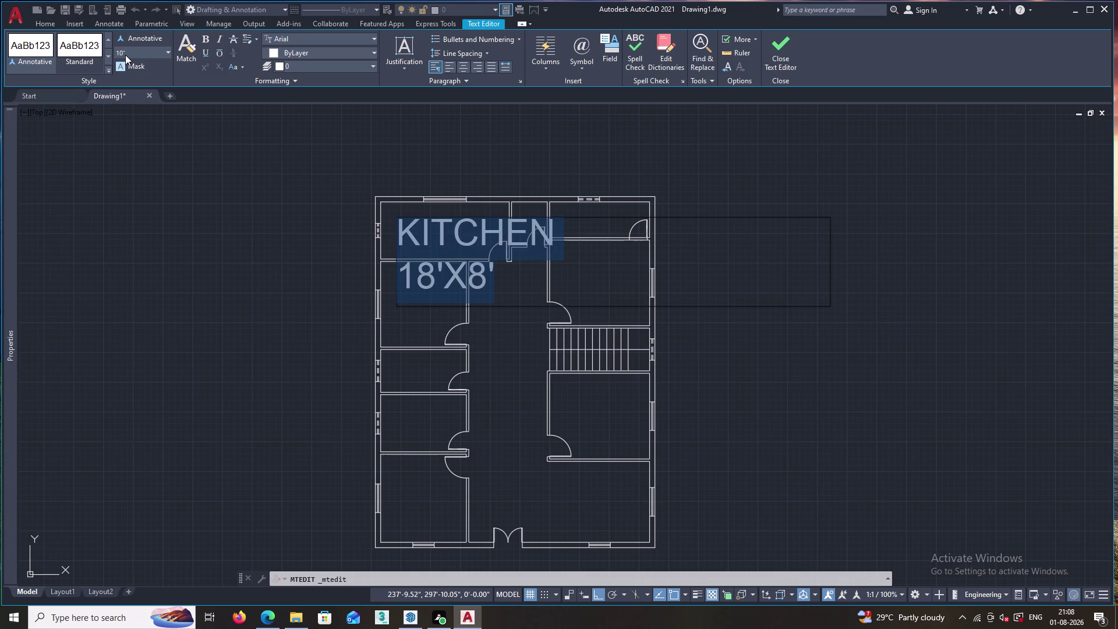
click(311, 303)
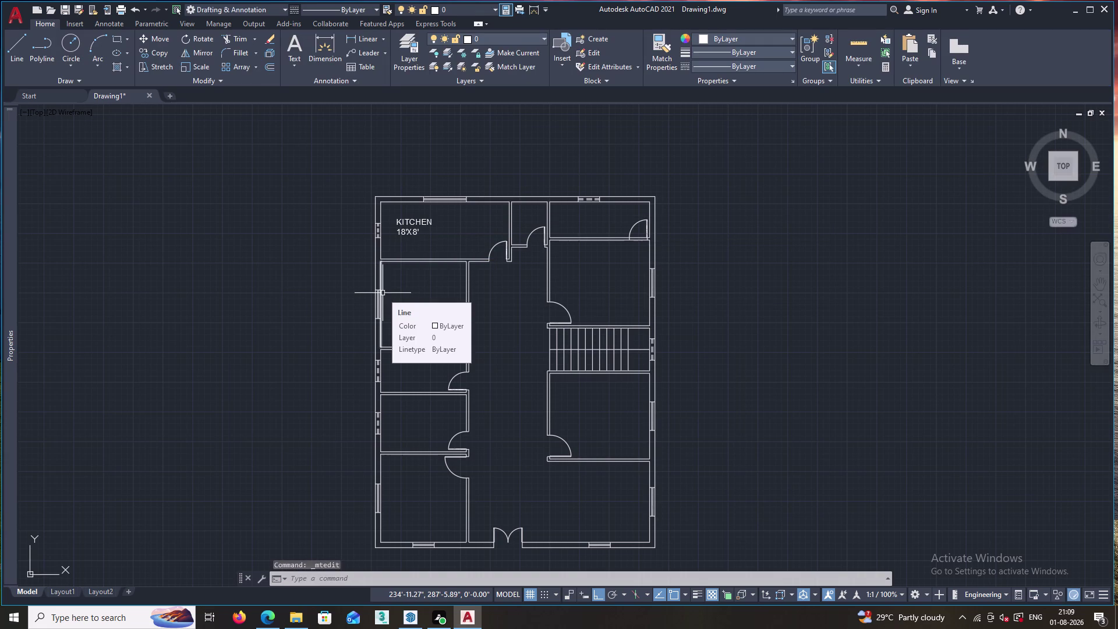
Copy the KITCHEN label and paste it into the small room beside the kitchen.
click(419, 223)
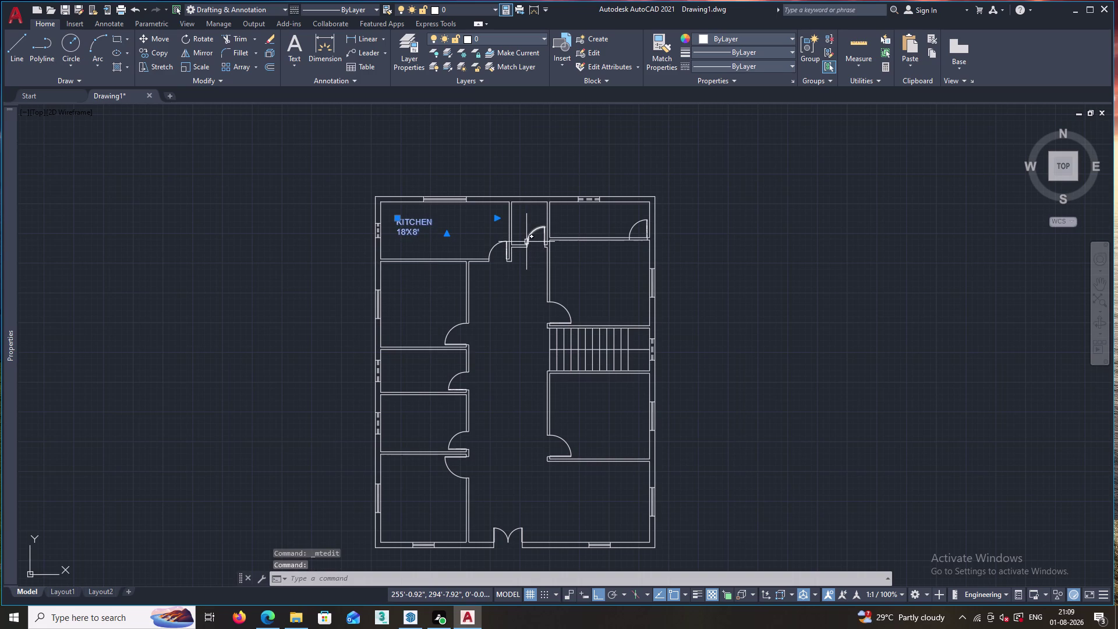
key(ctrl+c)
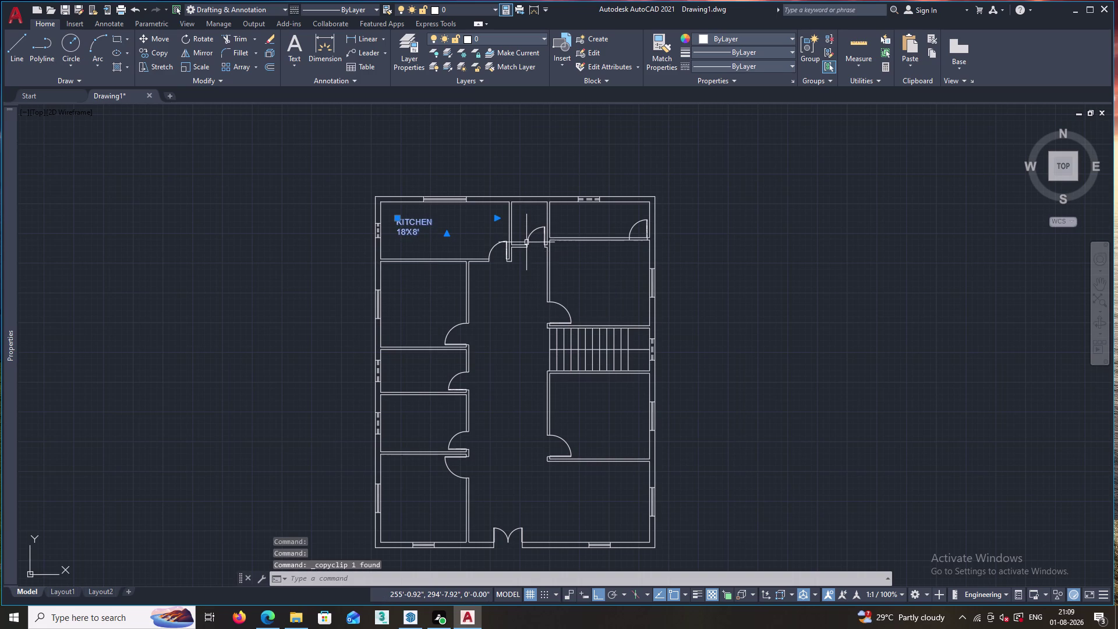
key(ctrl+v)
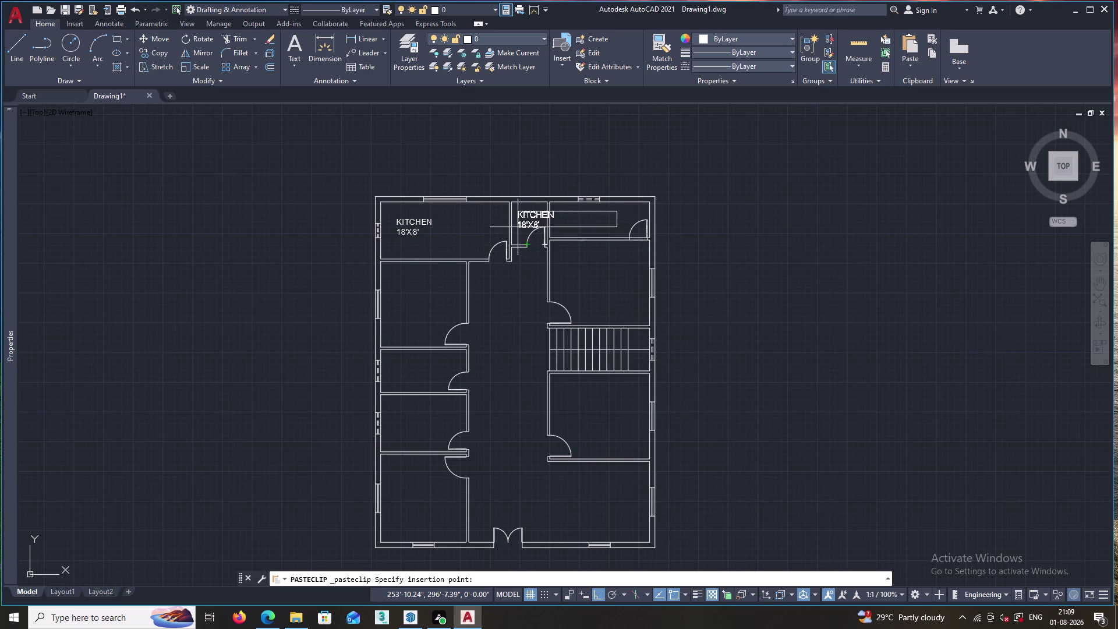
click(518, 227)
Replace the copied label's wording with UTILITY.
double_click(524, 225)
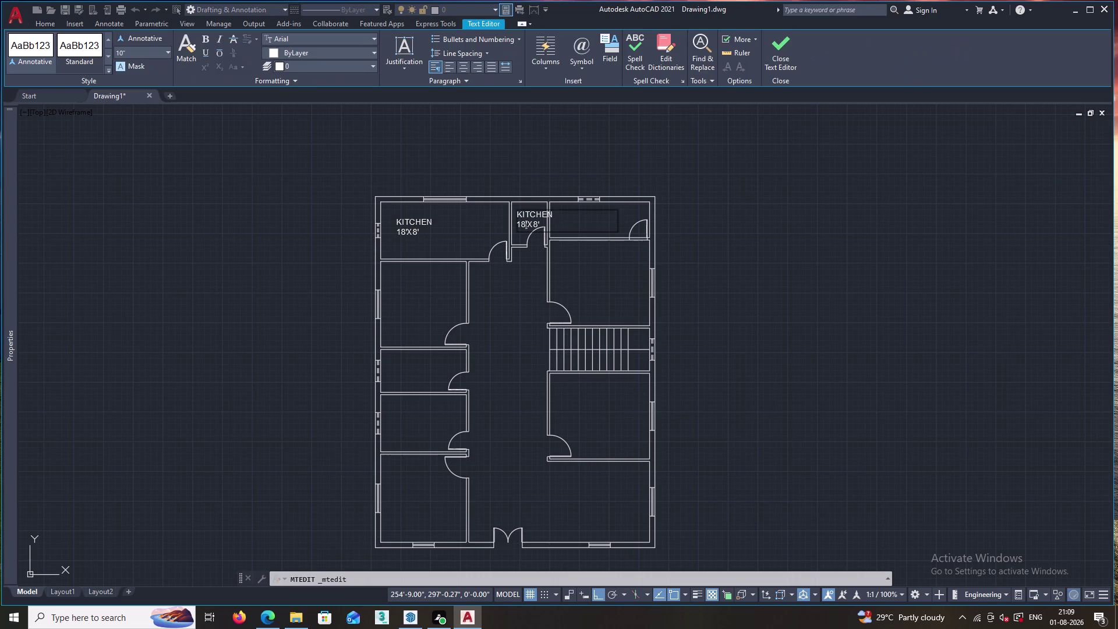
click(539, 220)
key(BackSpace)
key(BackSpace)
key(BackSpace)
text(U)
text(T)
text(ILI)
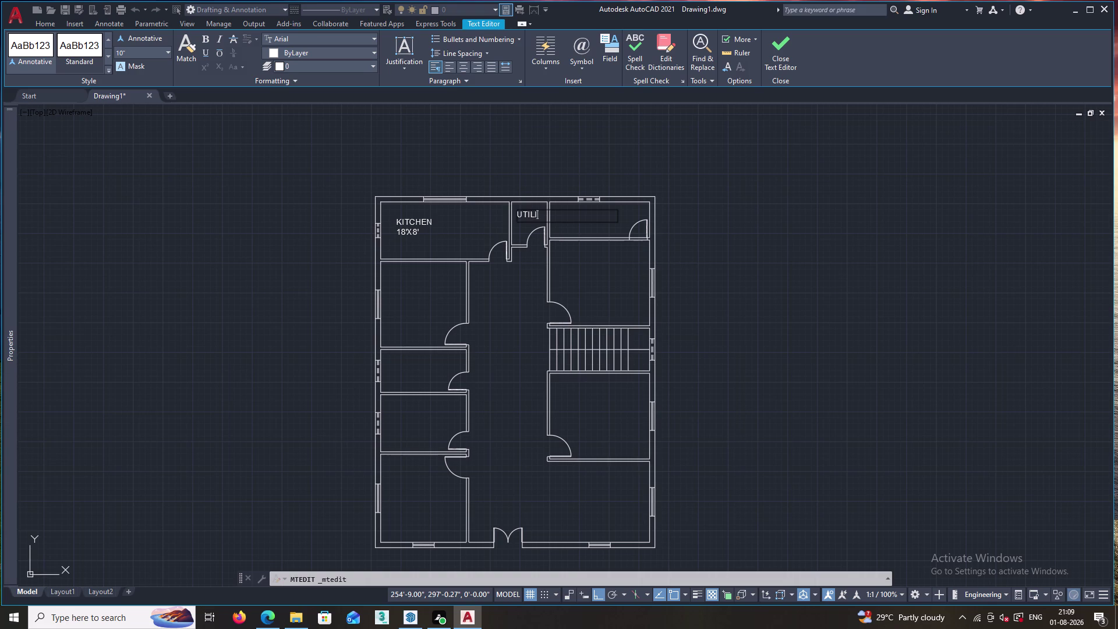
text(TY)
key(space)
text(5)
key(apostrophe)
key(x)
key(BackSpace)
key(BackSpace)
key(BackSpace)
key(Return)
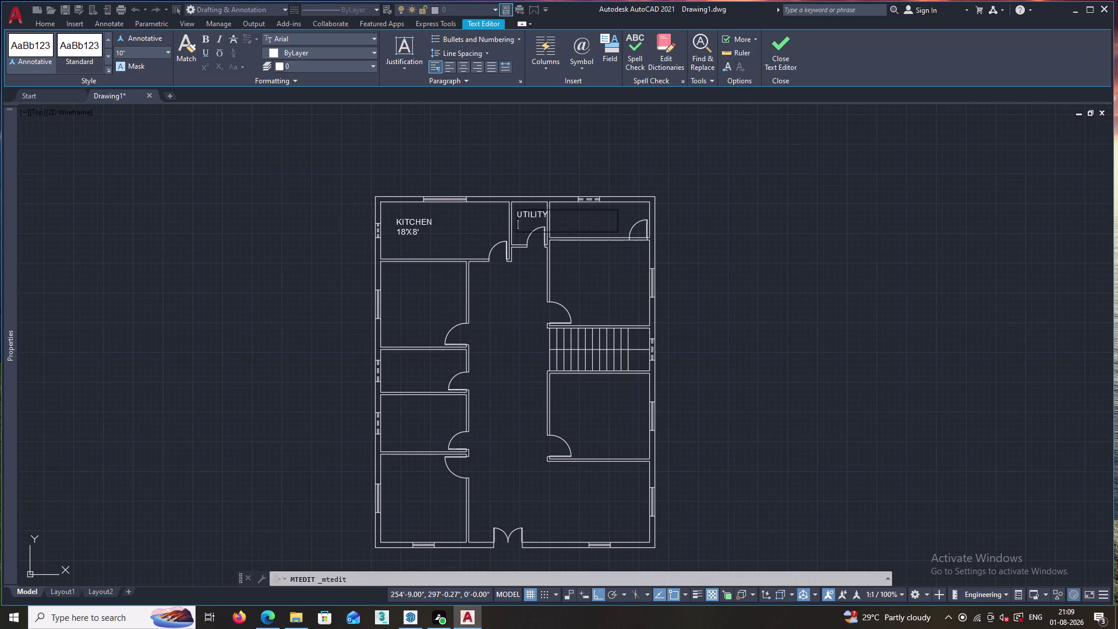
Complete the UTILITY label with the room size 5'X6'.
key(5)
key(apostrophe)
text(X6)
key(apostrophe)
click(726, 251)
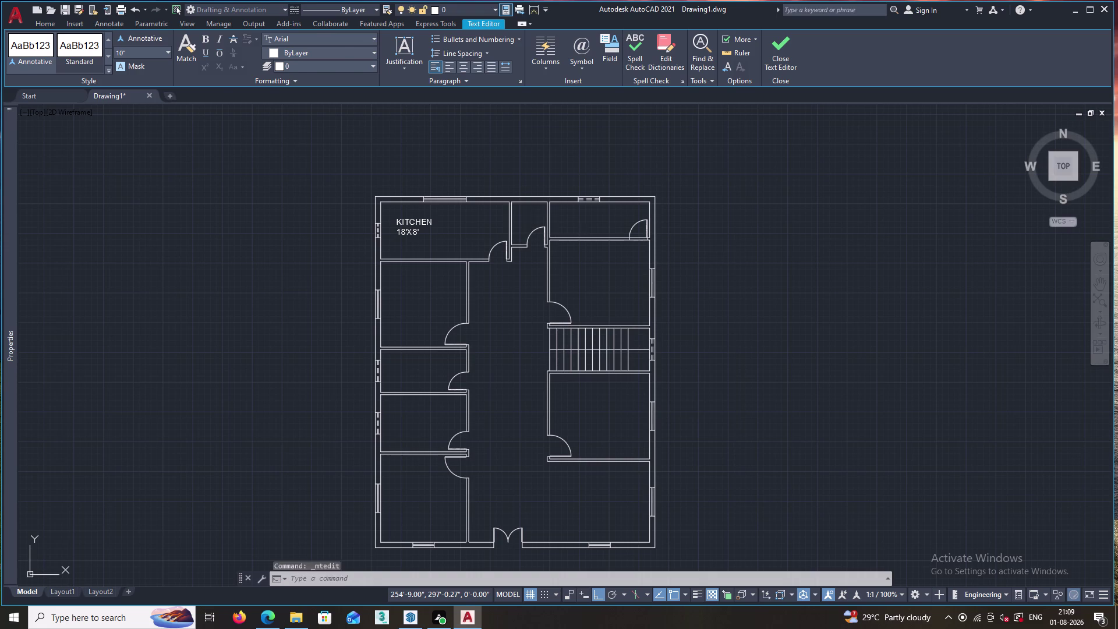
click(403, 227)
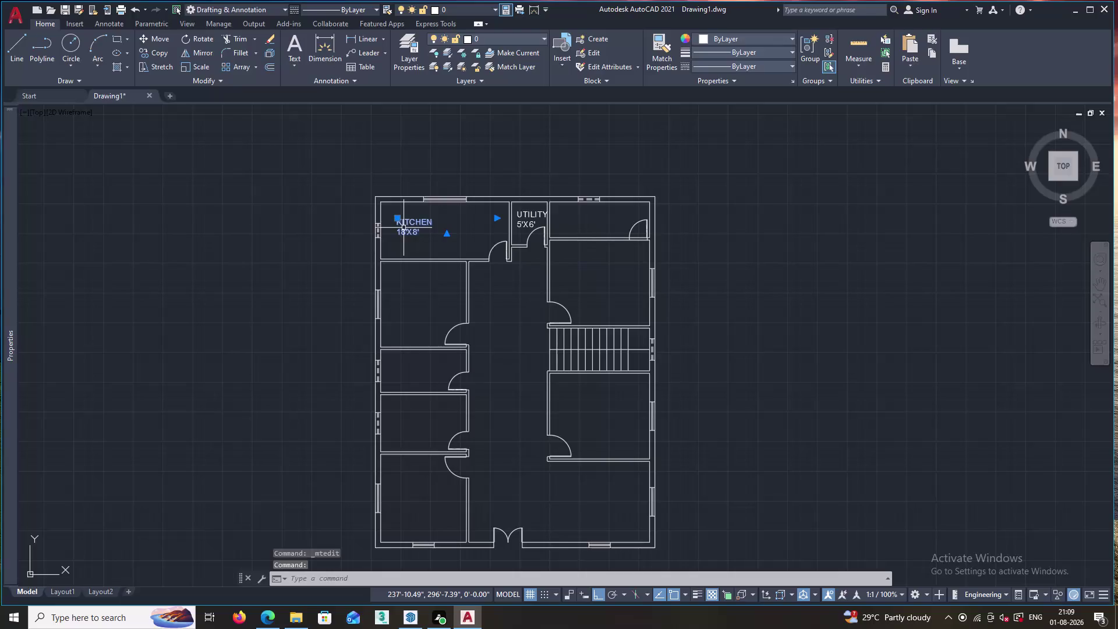
Paste a copy of the KITCHEN label into the top-right room and clear its text.
key(Escape)
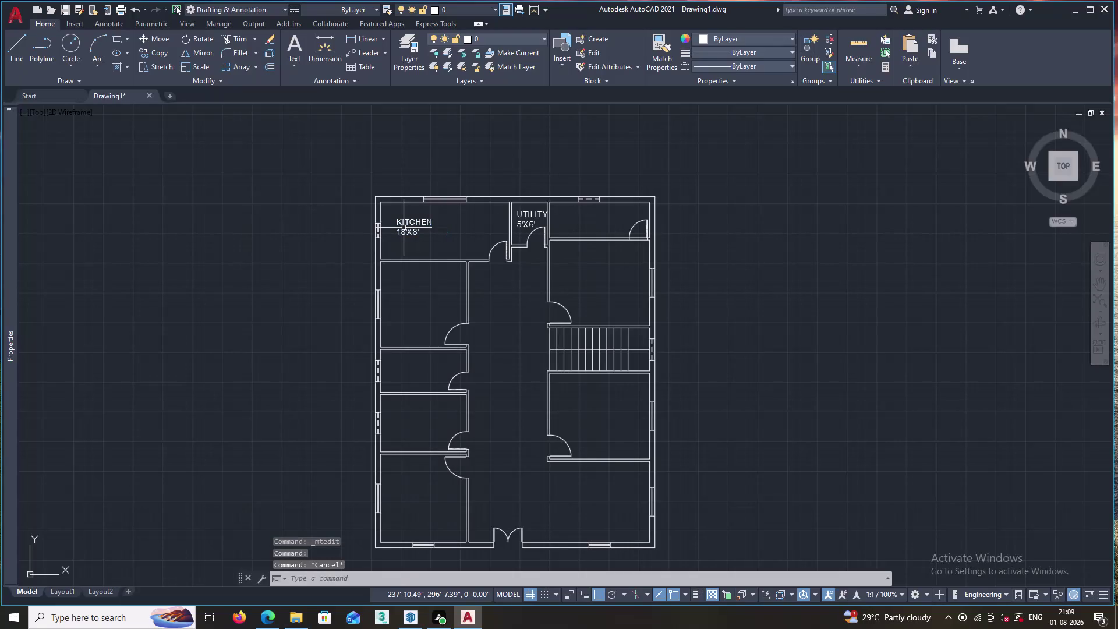
key(ctrl+v)
click(558, 226)
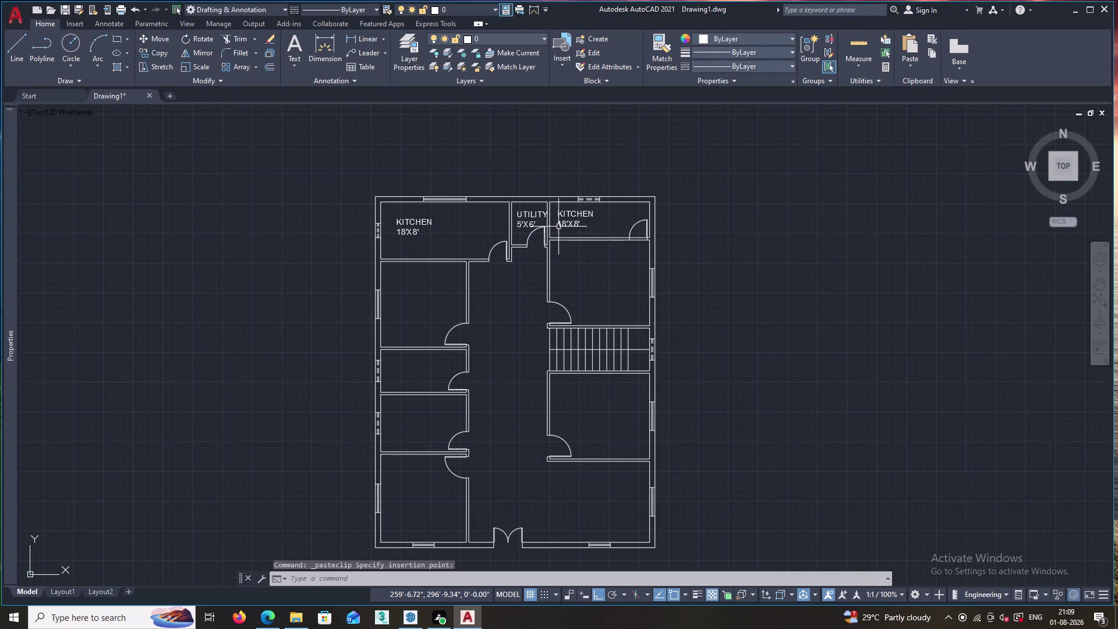
double_click(578, 224)
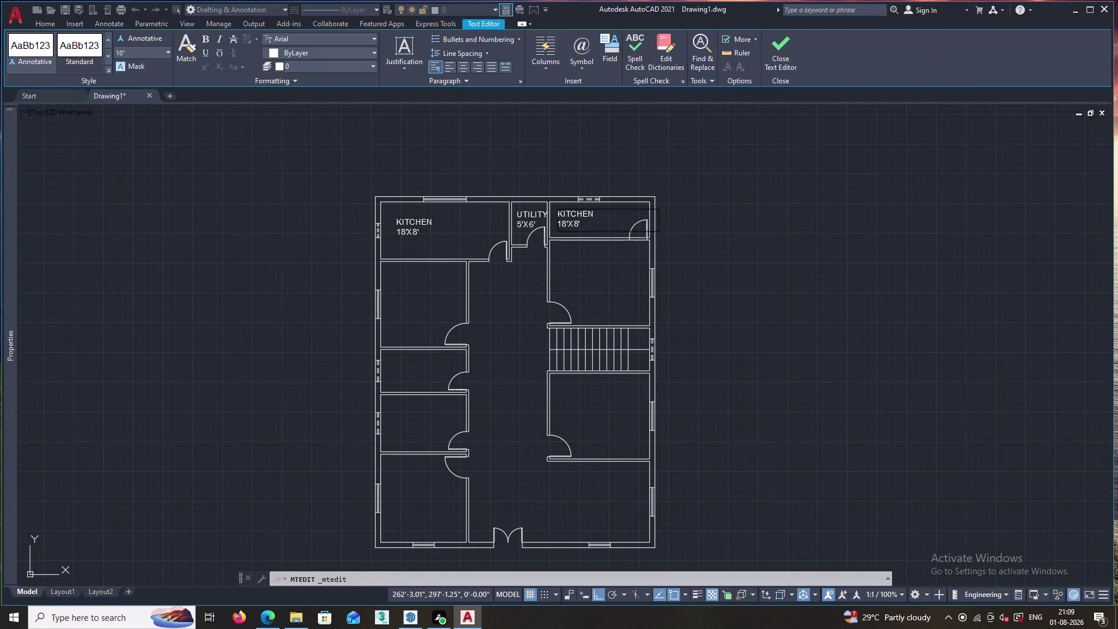
key(BackSpace)
key(BackSpace)
key(BackSpace)
key(BackSpace)
key(BackSpace)
key(BackSpace)
key(BackSpace)
key(BackSpace)
key(BackSpace)
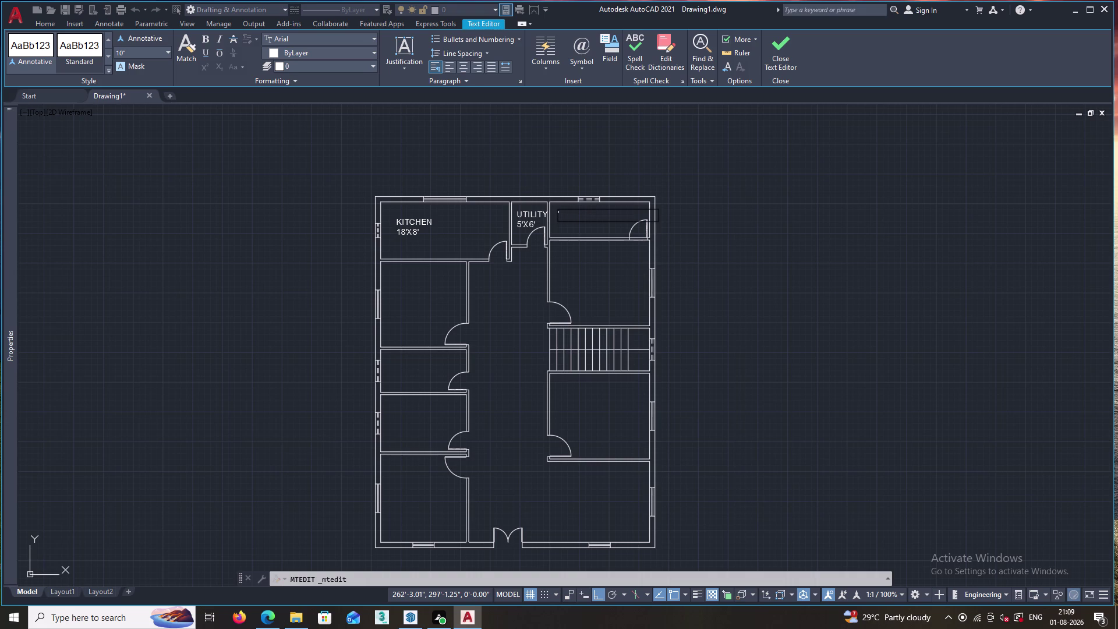
Enter the room name BATHROOM and correct its spelling.
text(BAT)
text(HEOO)
key(m)
key(Right)
key(BackSpace)
key(Return)
key(Up)
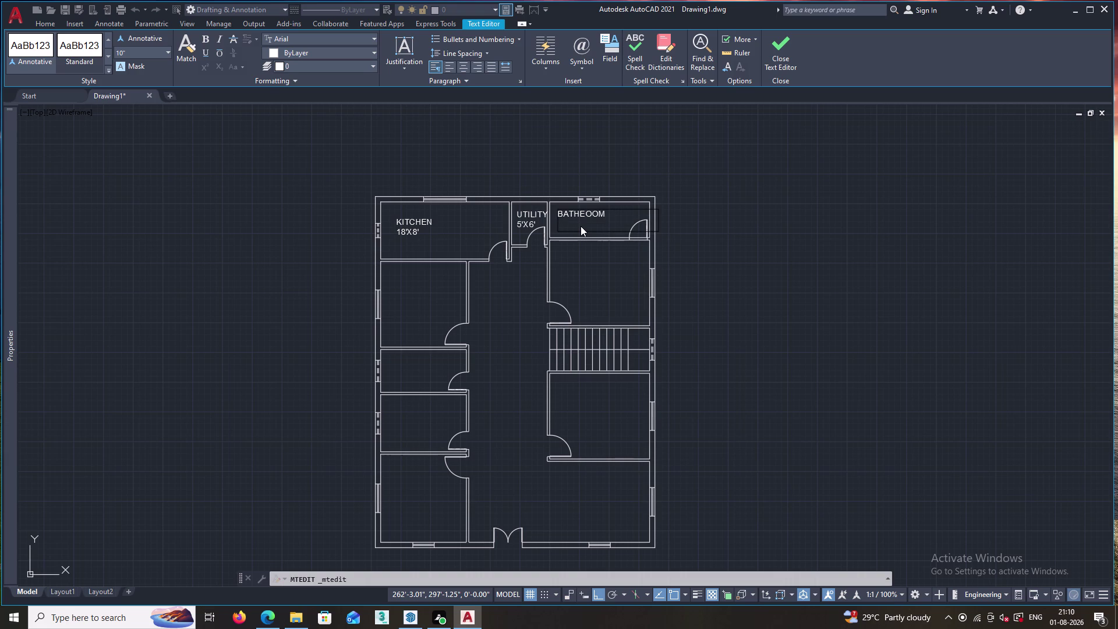
key(Right)
key(Right)
key(Right)
key(Right)
key(Right)
key(BackSpace)
key(r)
key(Right)
key(Right)
key(Right)
key(Return)
Add the size 14'X5' under the name, finish the label, and paste another copy.
text(14)
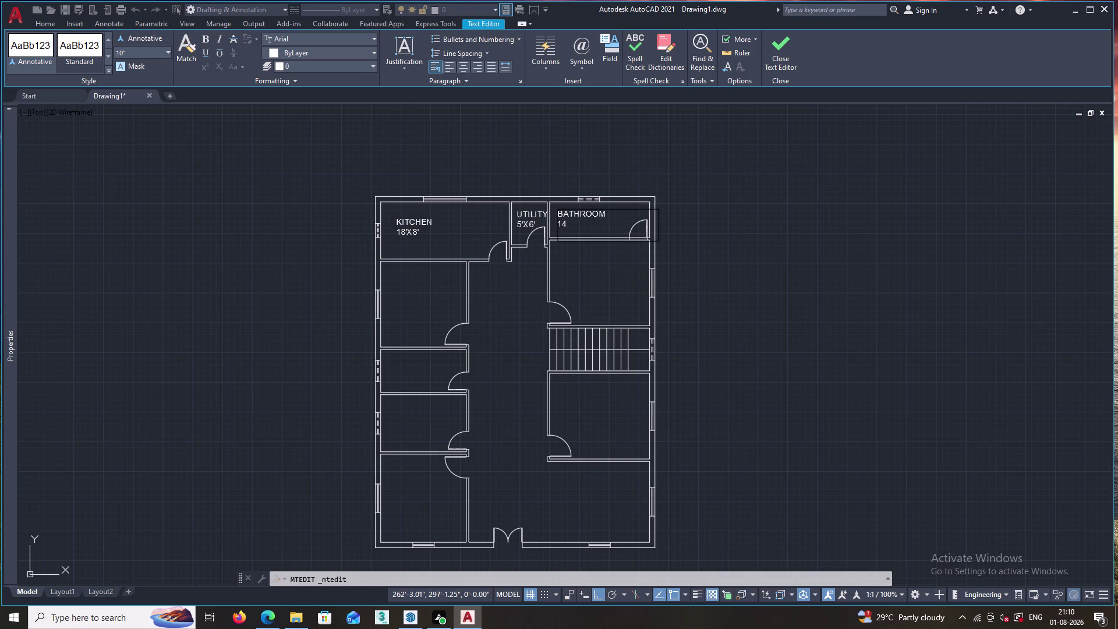
key(apostrophe)
key(x)
text(5')
click(714, 289)
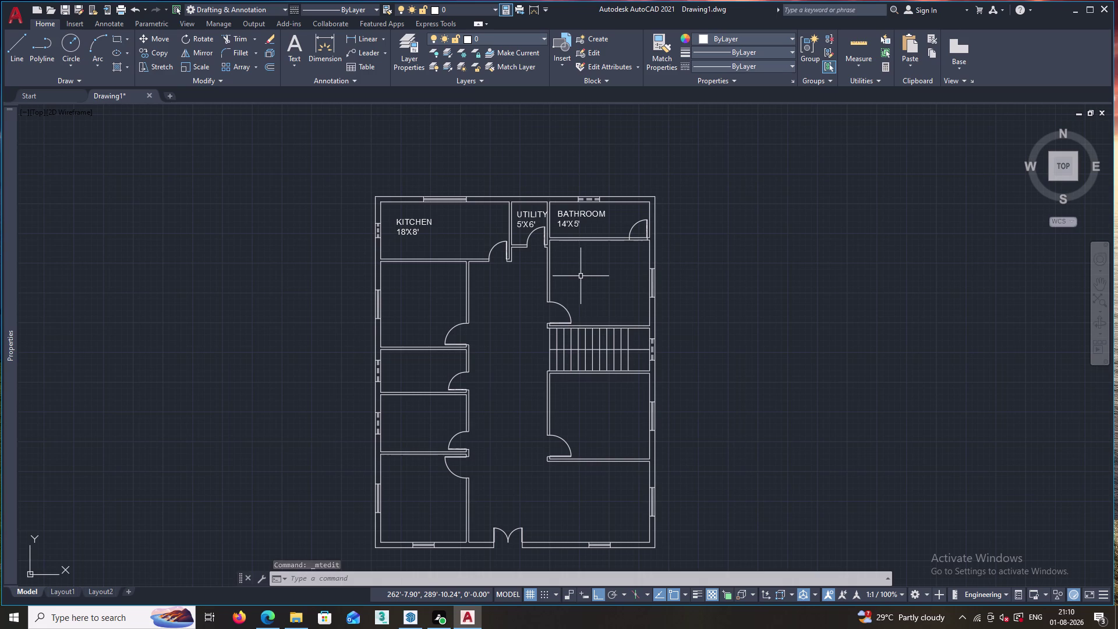
key(ctrl+v)
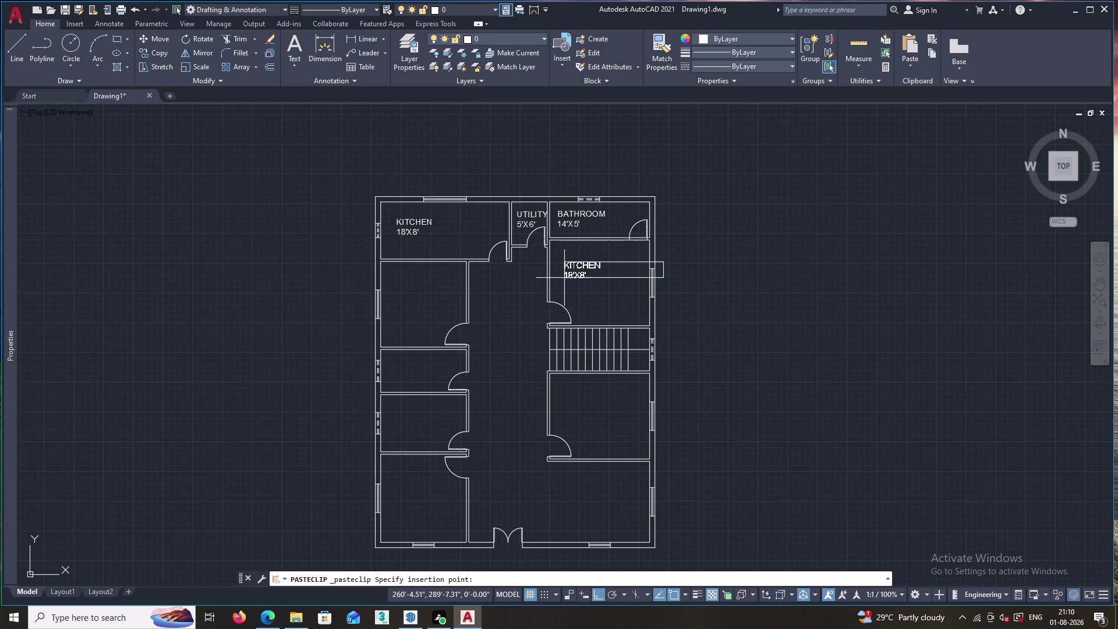
Place the pasted label in the room below the bathroom and clear its old wording.
click(563, 282)
double_click(571, 282)
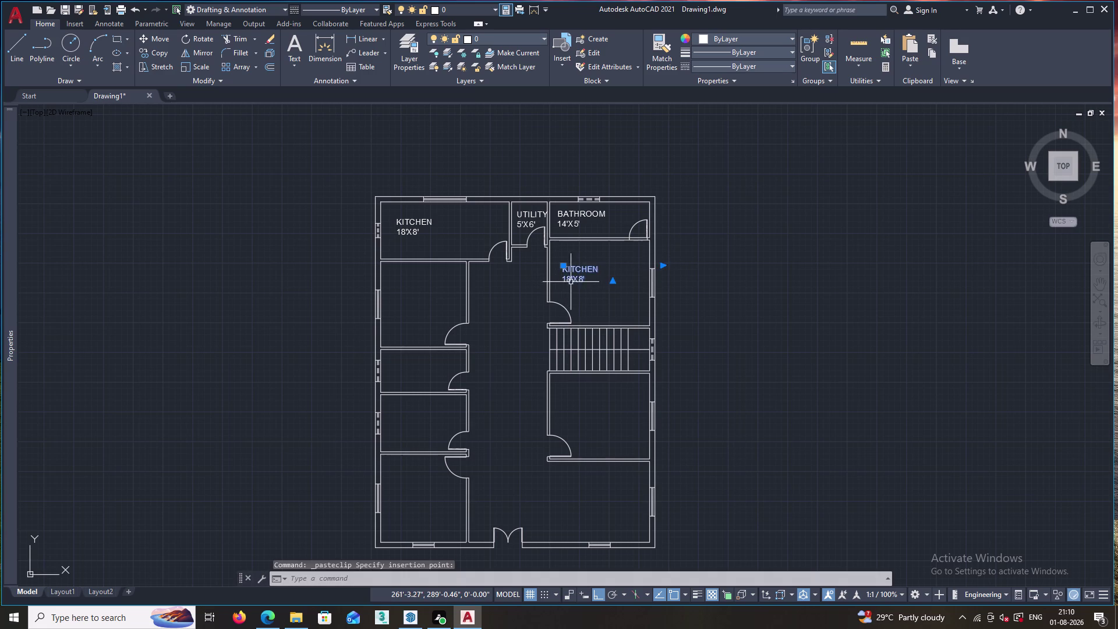
click(584, 283)
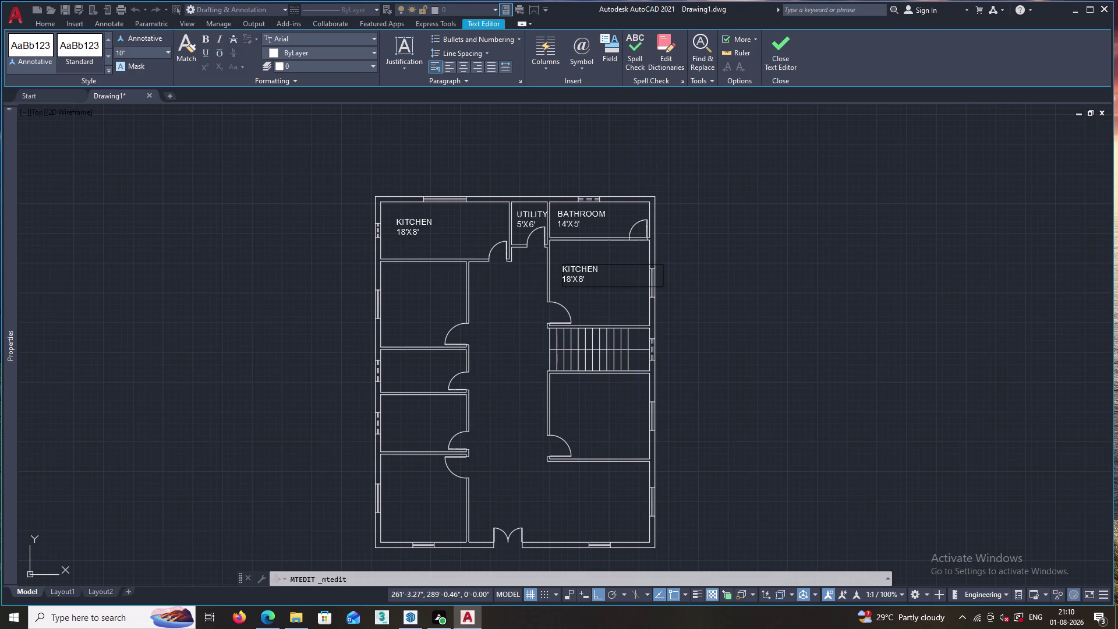
click(585, 282)
key(BackSpace)
key(BackSpace)
key(BackSpace)
Rewrite the label as BEDROOM 14'X12'.
text(BED)
text(ROON)
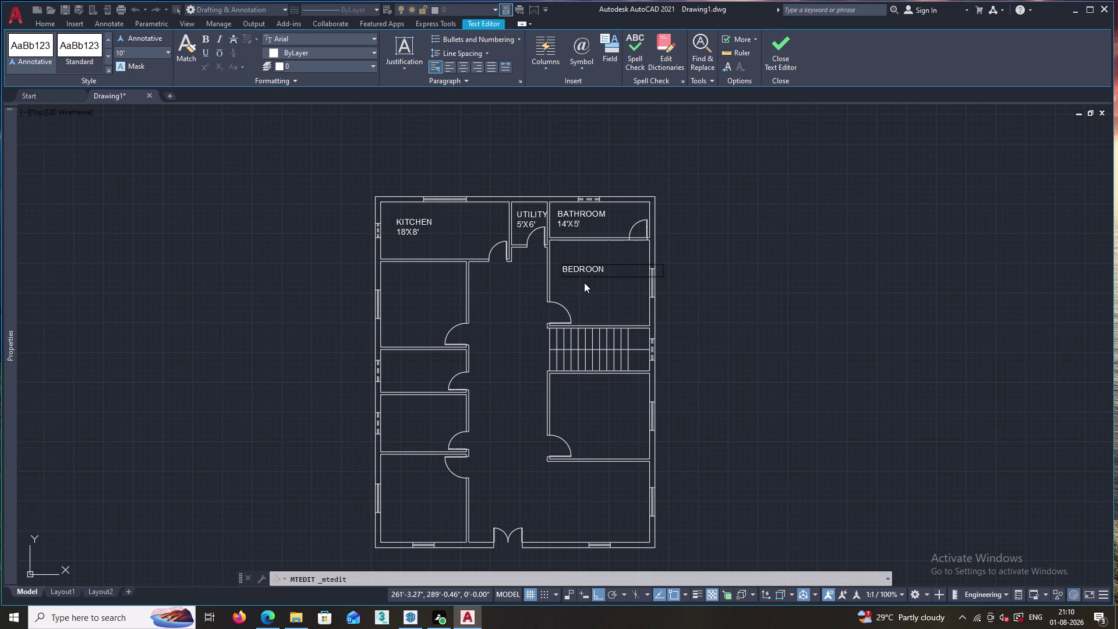
key(BackSpace)
key(m)
key(Return)
text(1)
text(4)
key(apostrophe)
text(X12)
text(')
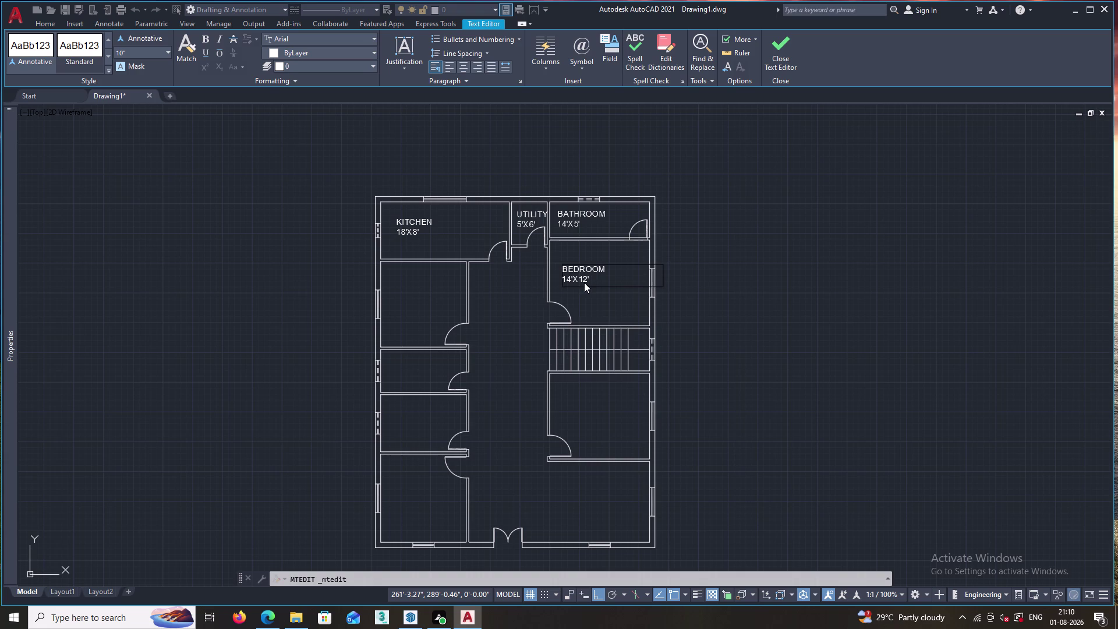
click(590, 296)
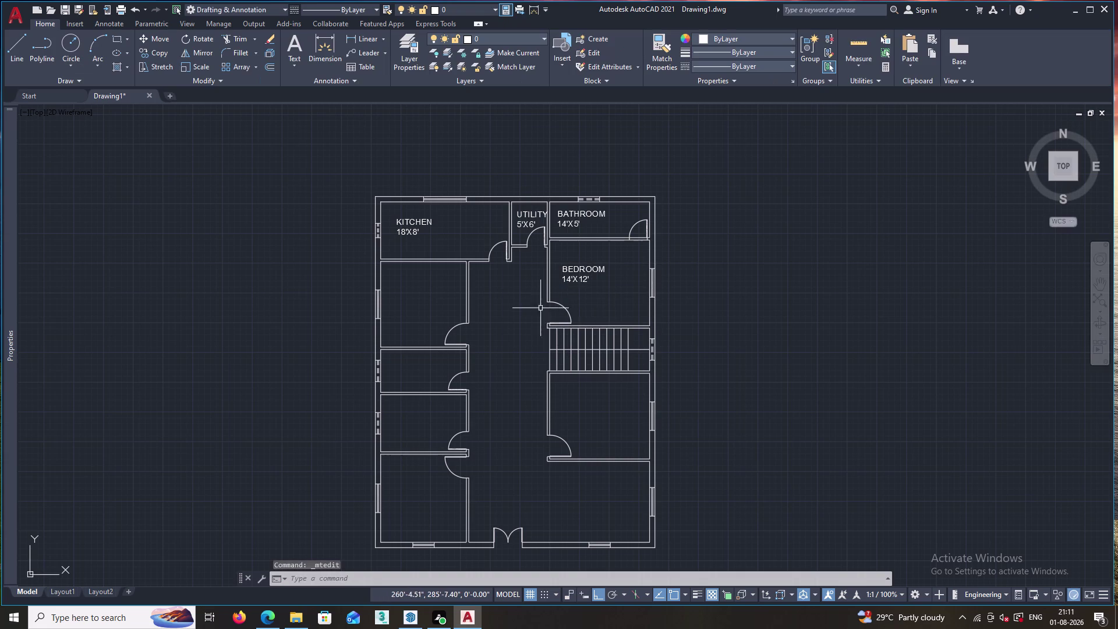
Copy the BEDROOM label into the left room below the kitchen, the lower-right room and the bottom-left room.
click(588, 272)
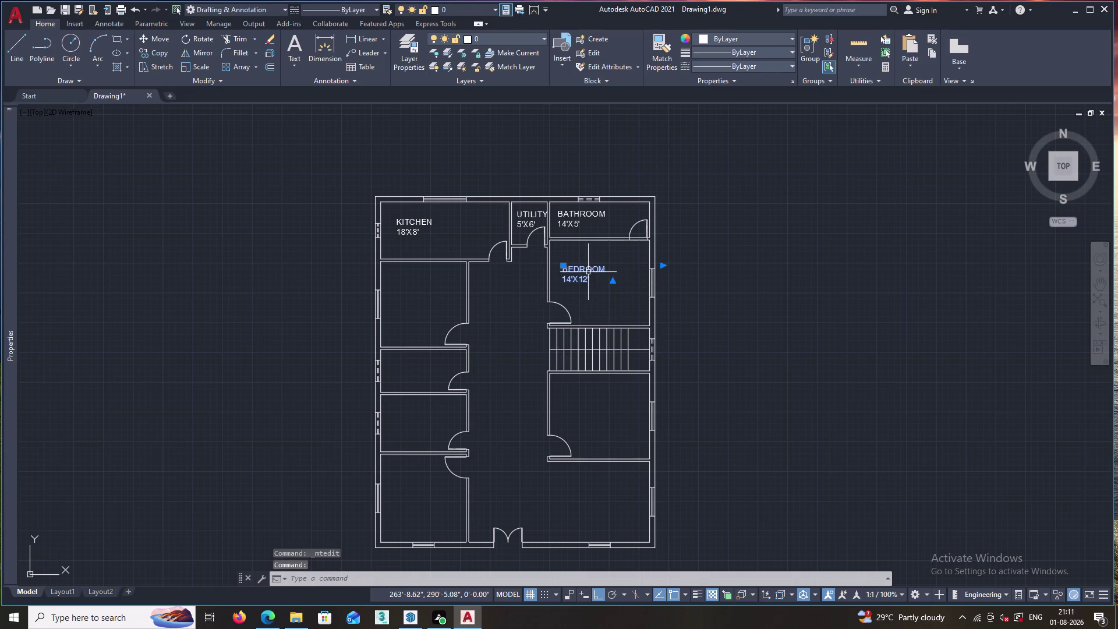
key(ctrl+c)
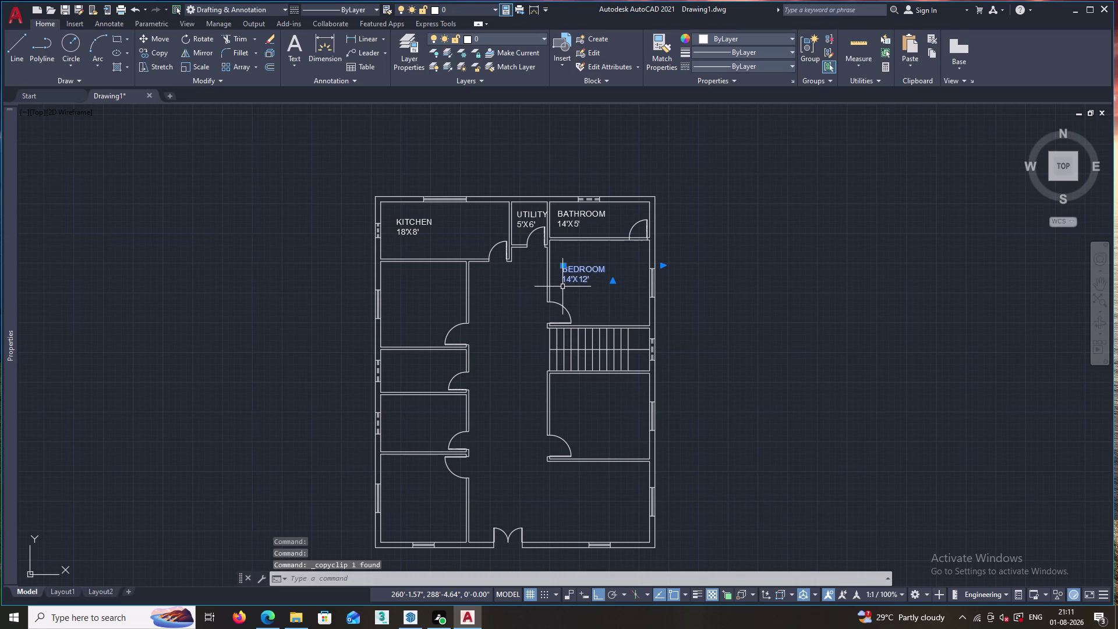
key(ctrl+v)
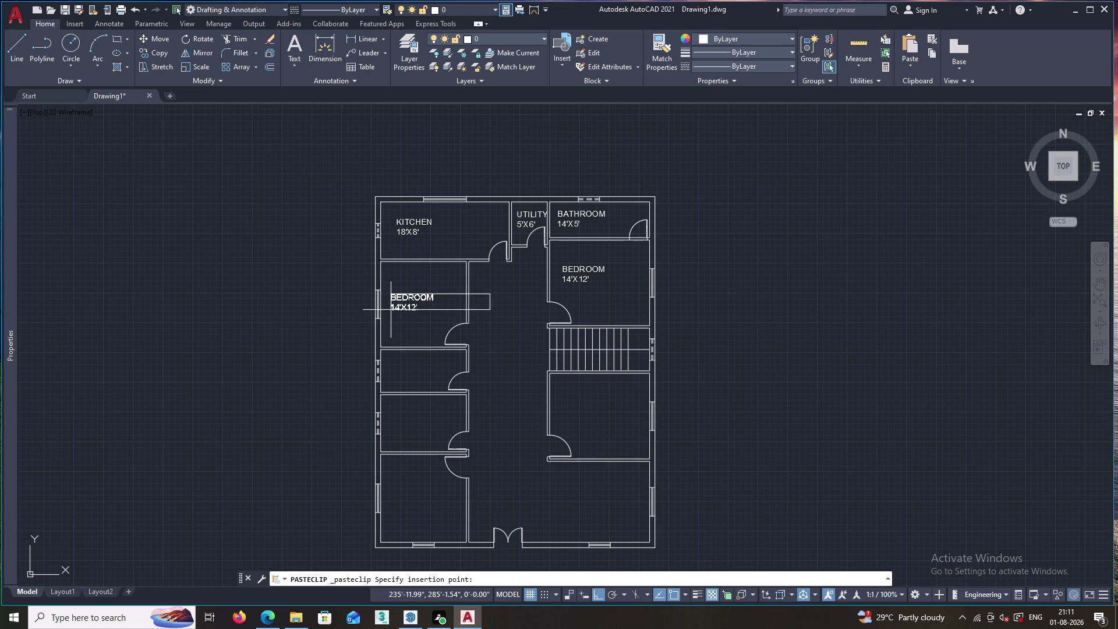
click(399, 308)
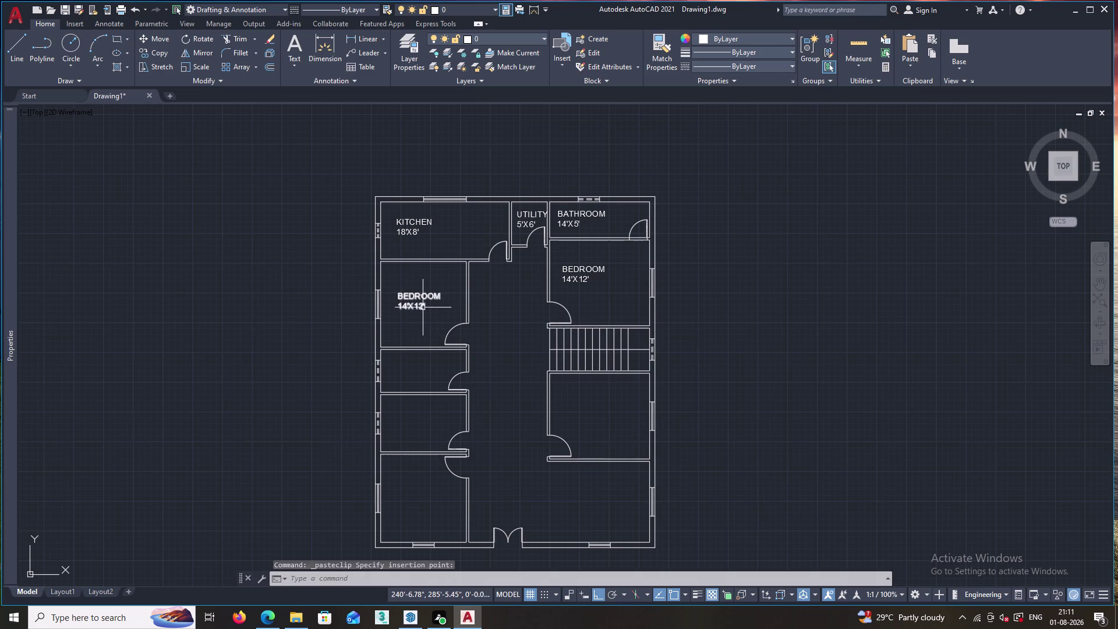
key(ctrl+v)
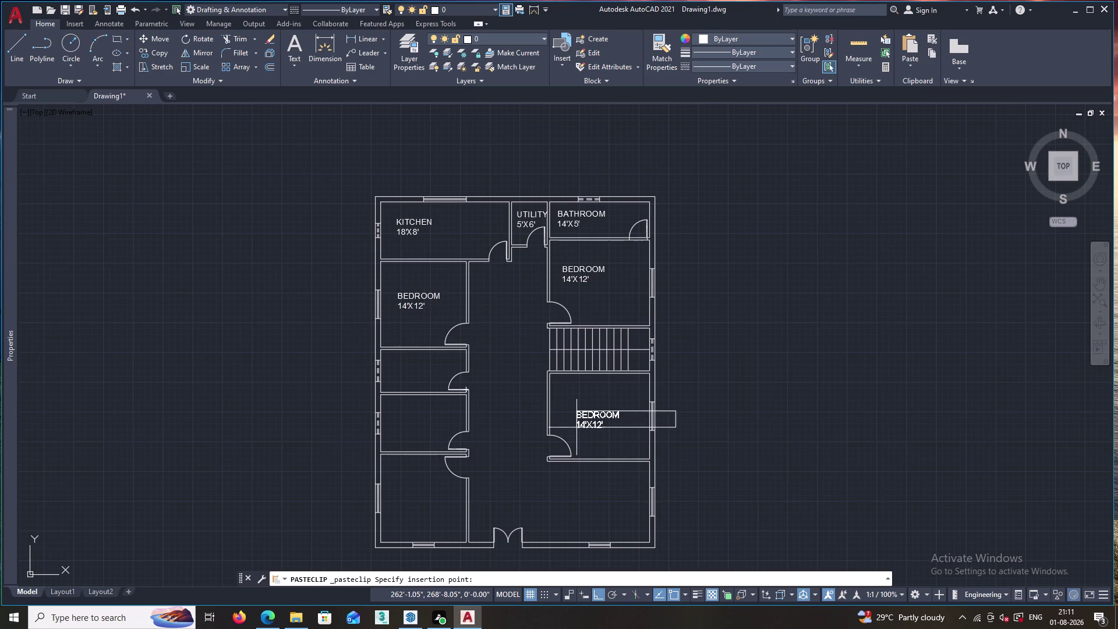
click(565, 410)
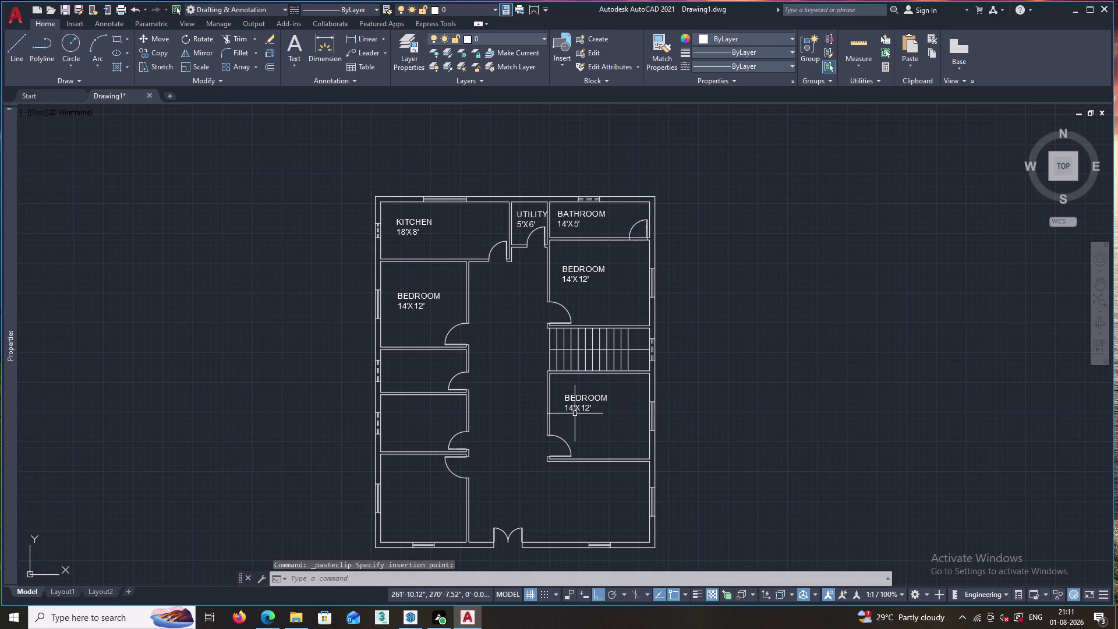
key(ctrl+v)
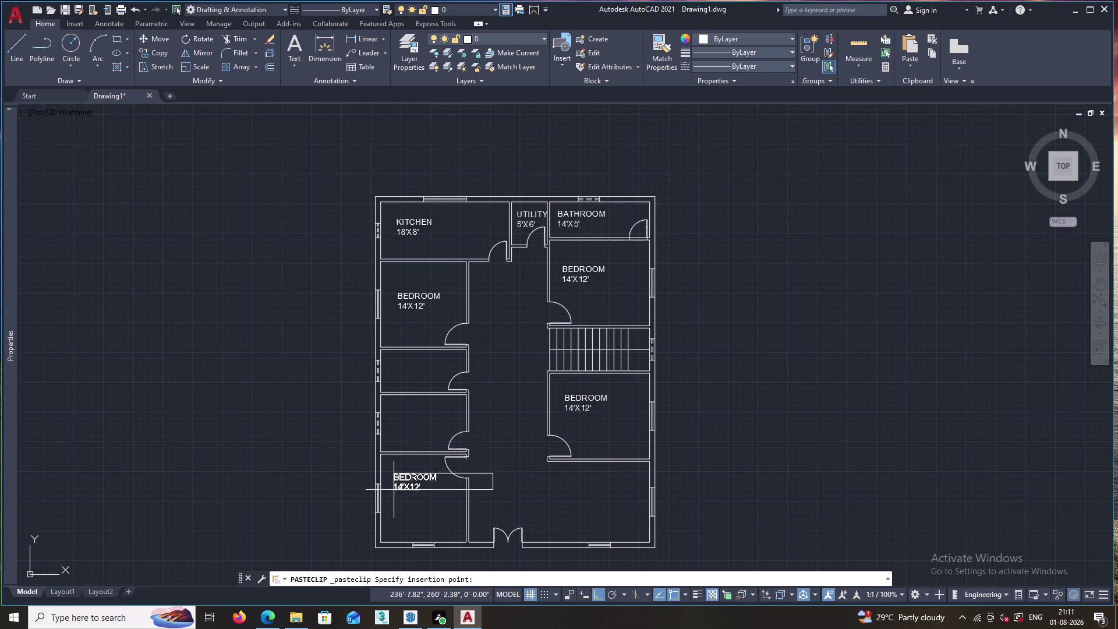
click(400, 505)
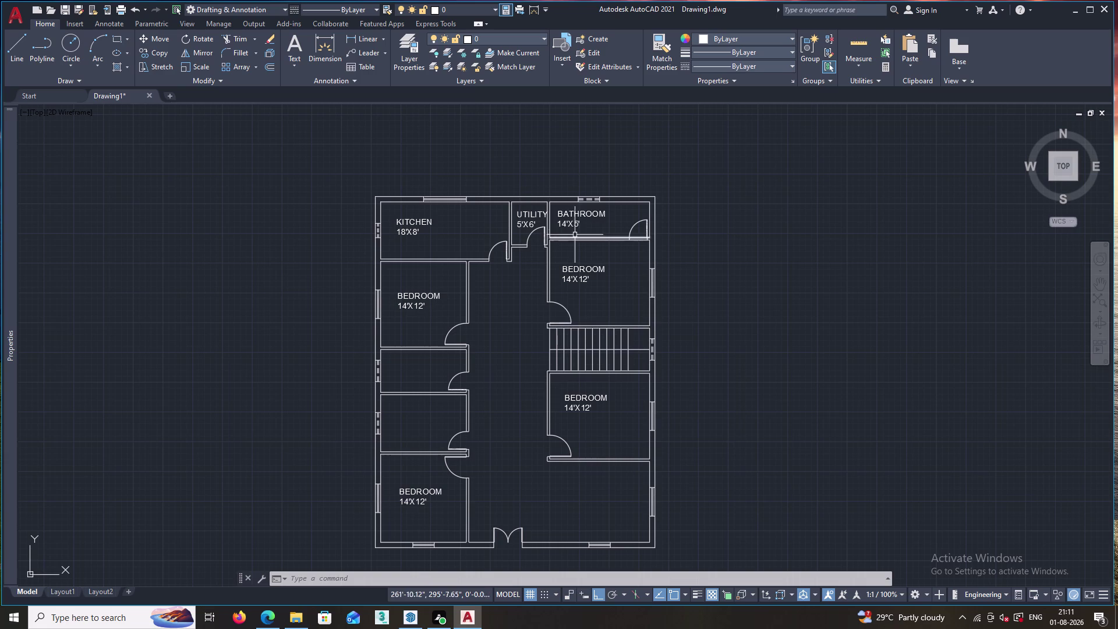
click(568, 222)
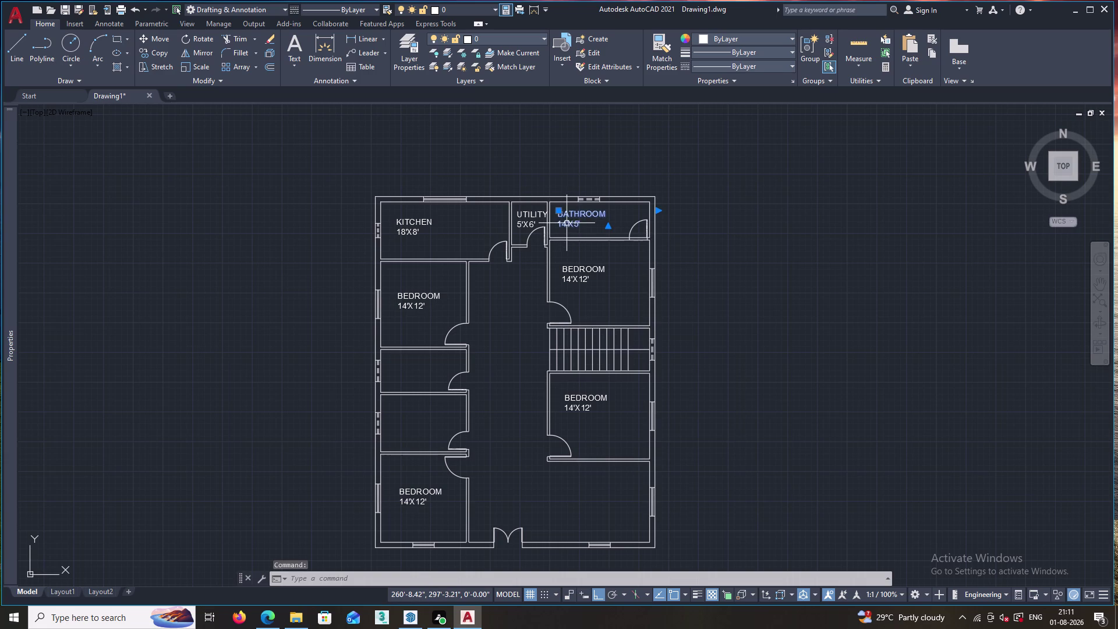
Copy the bathroom label into both small left-side rooms.
key(ctrl+c)
key(ctrl+v)
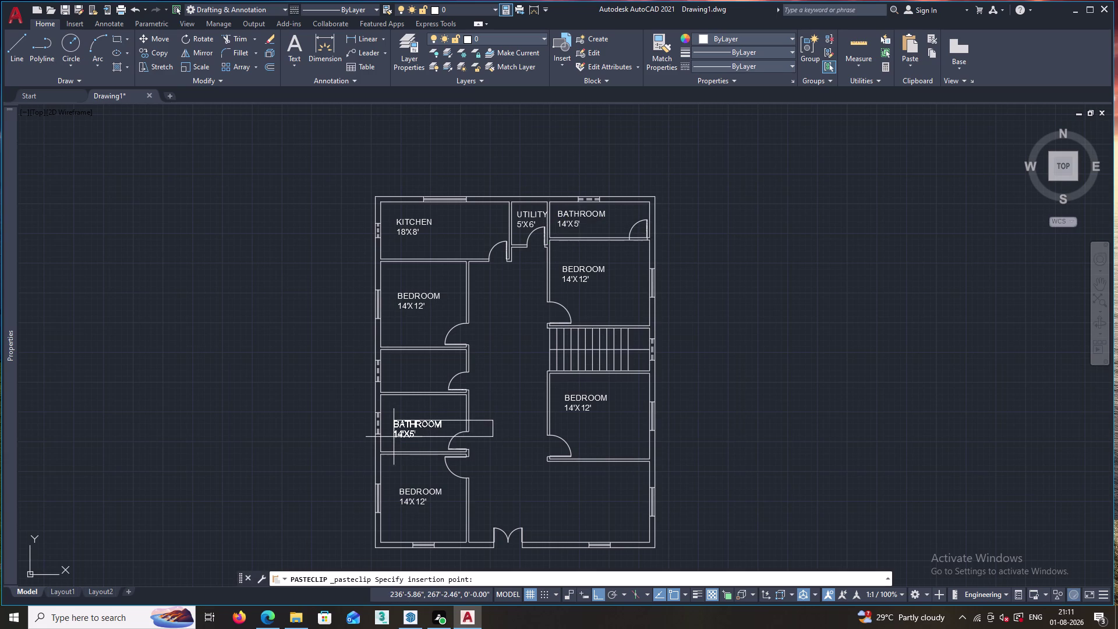
click(394, 430)
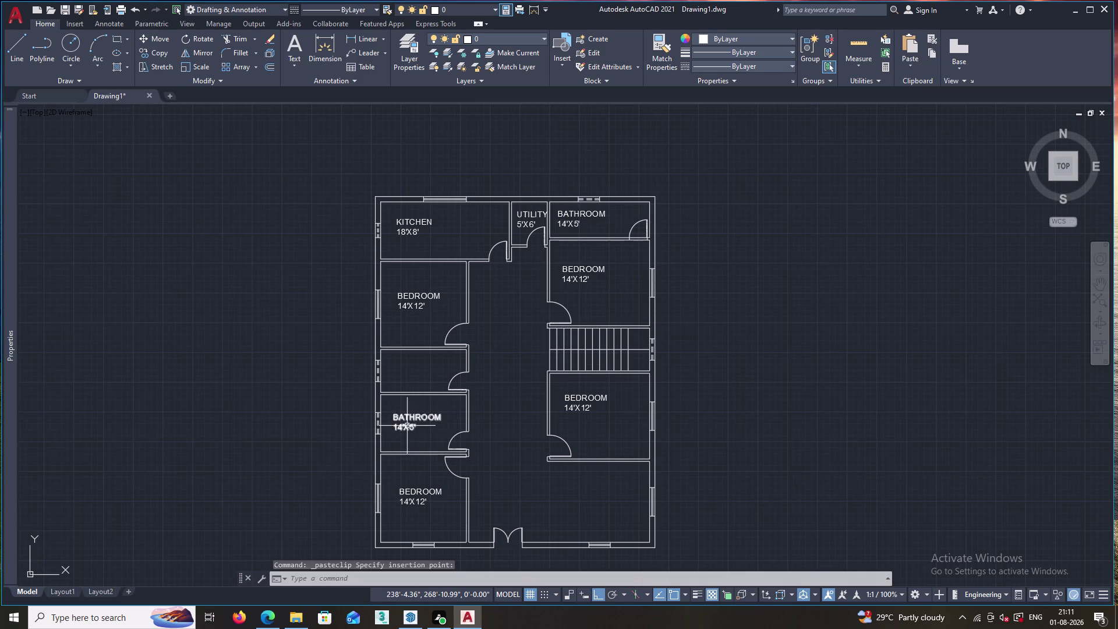
click(407, 426)
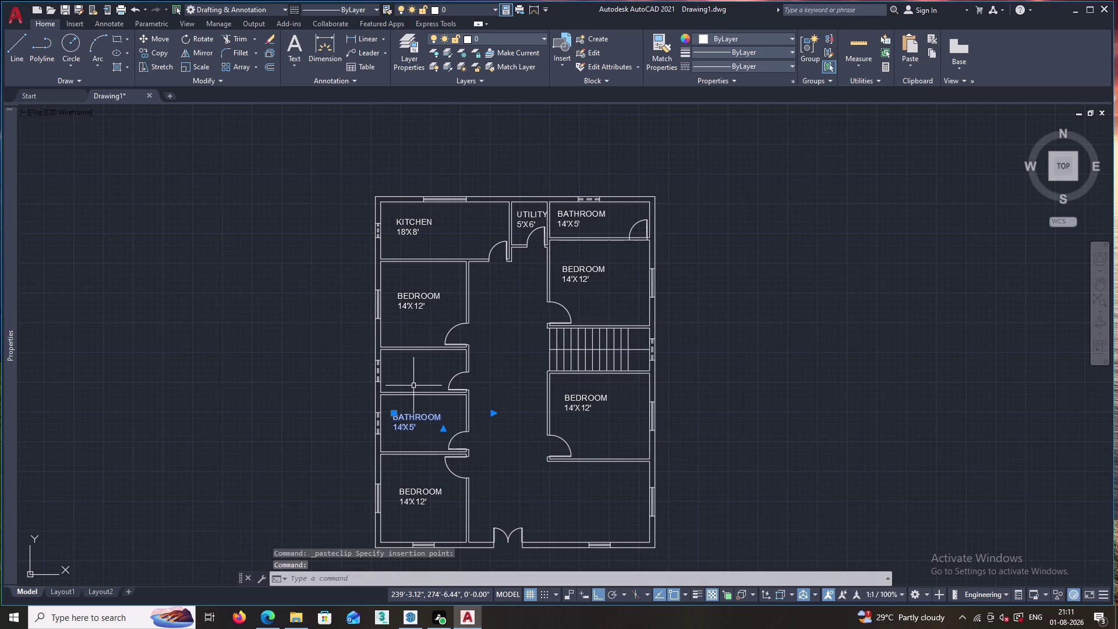
key(Escape)
key(ctrl+v)
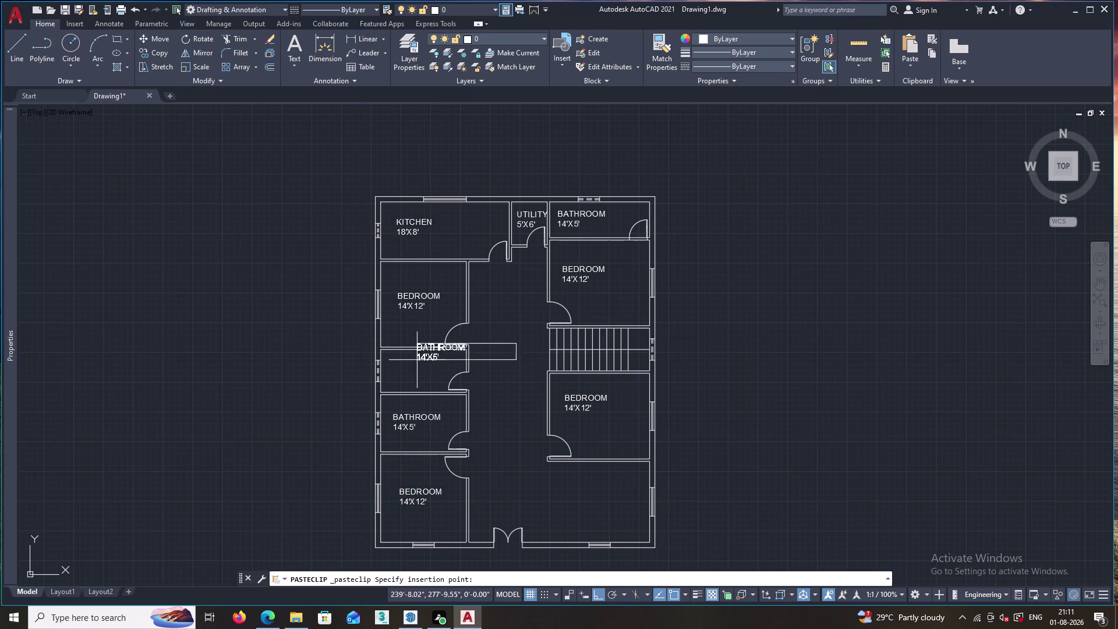
click(393, 380)
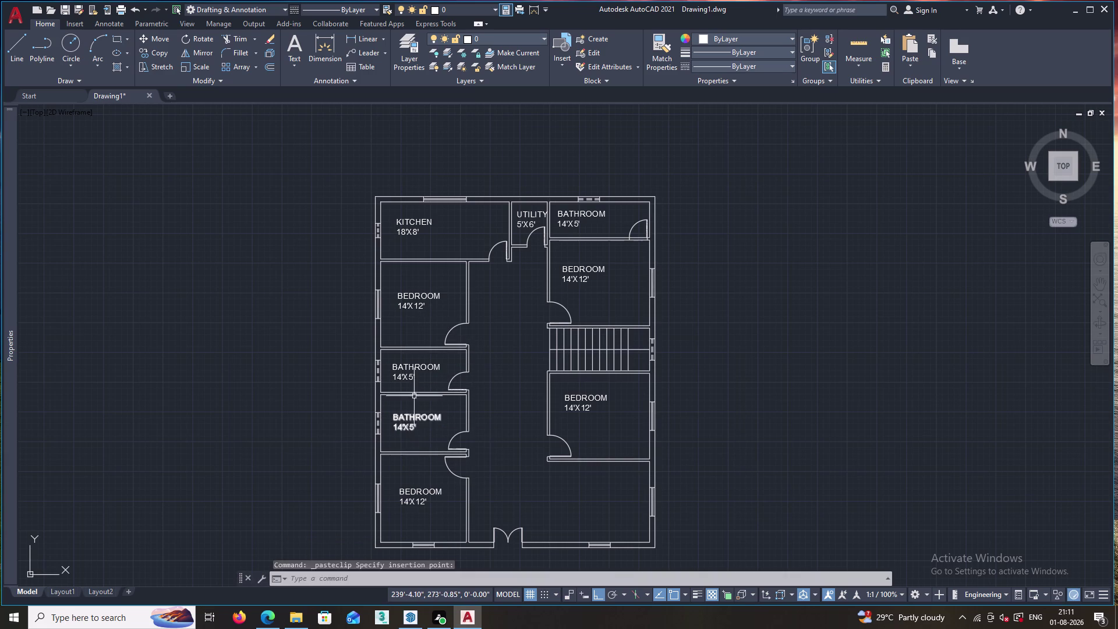
Change the upper small room's label size to 12'X6'.
double_click(414, 380)
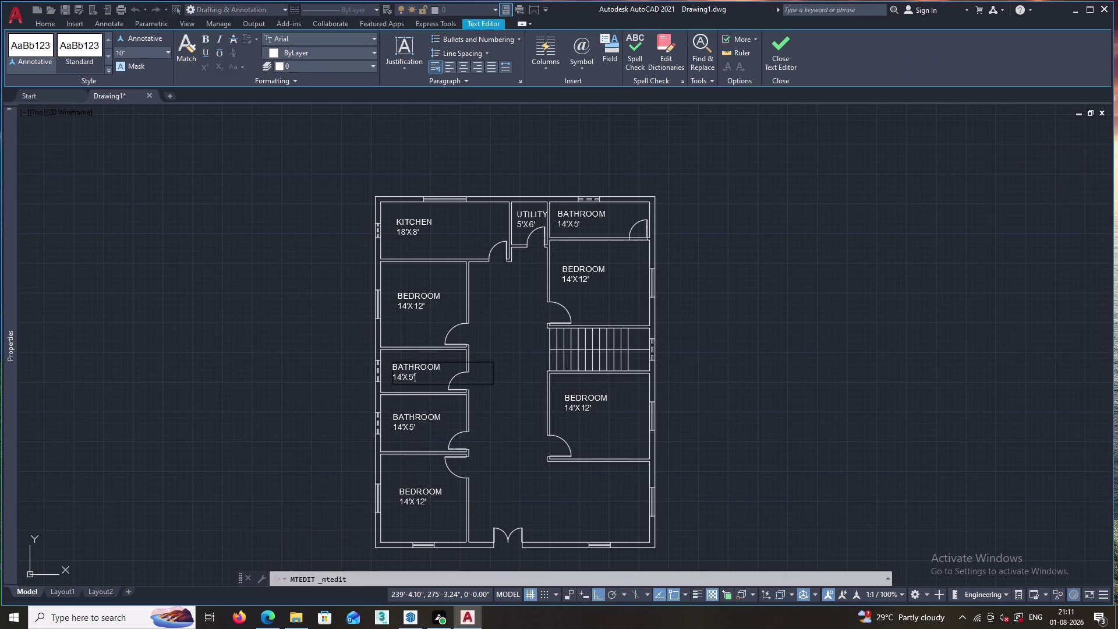
key(BackSpace)
key(BackSpace)
key(BackSpace)
key(BackSpace)
key(BackSpace)
key(BackSpace)
text(12)
key(apostrophe)
text(X)
text(6)
key(apostrophe)
Change the lower small room's label size to 12'X8'.
double_click(401, 423)
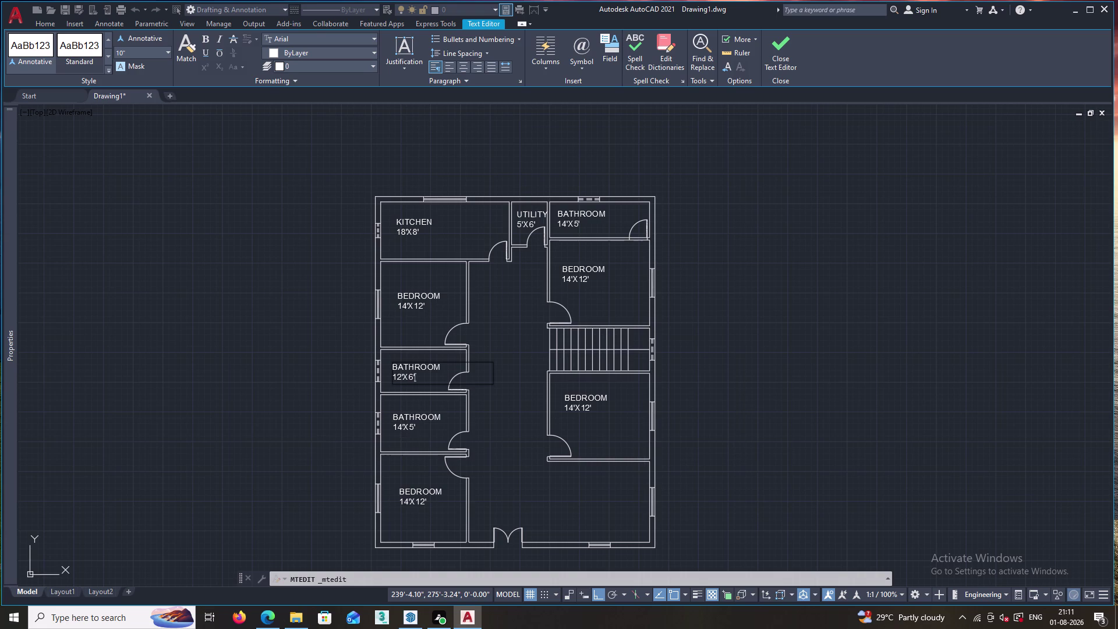
double_click(410, 424)
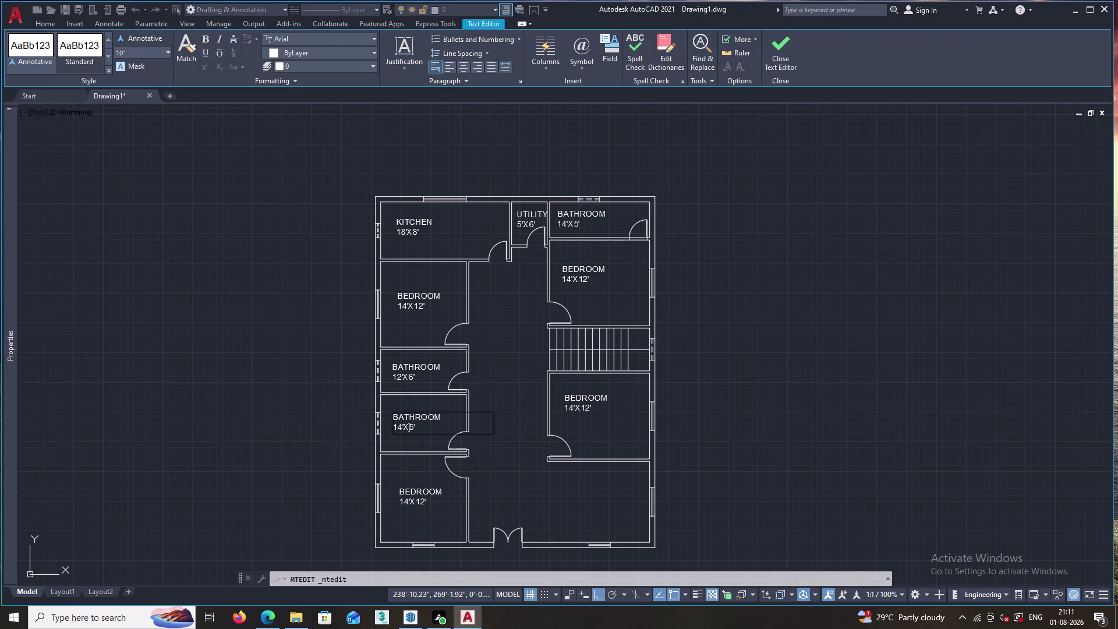
click(416, 427)
key(BackSpace)
key(BackSpace)
key(BackSpace)
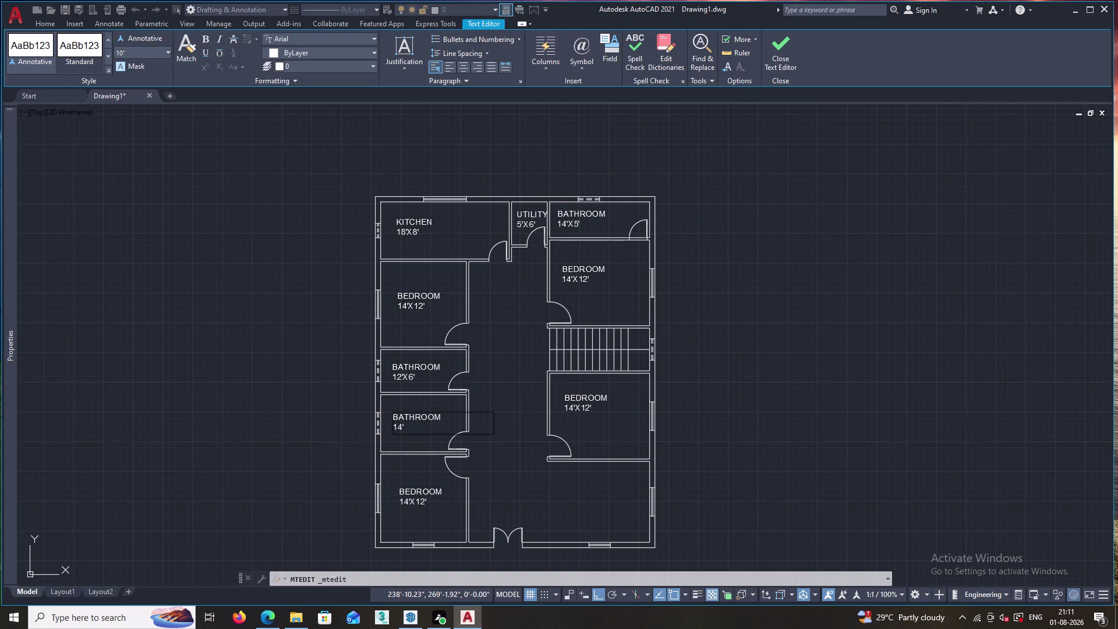
key(BackSpace)
key(BackSpace)
key(2)
key(apostrophe)
key(x)
text(8')
click(508, 484)
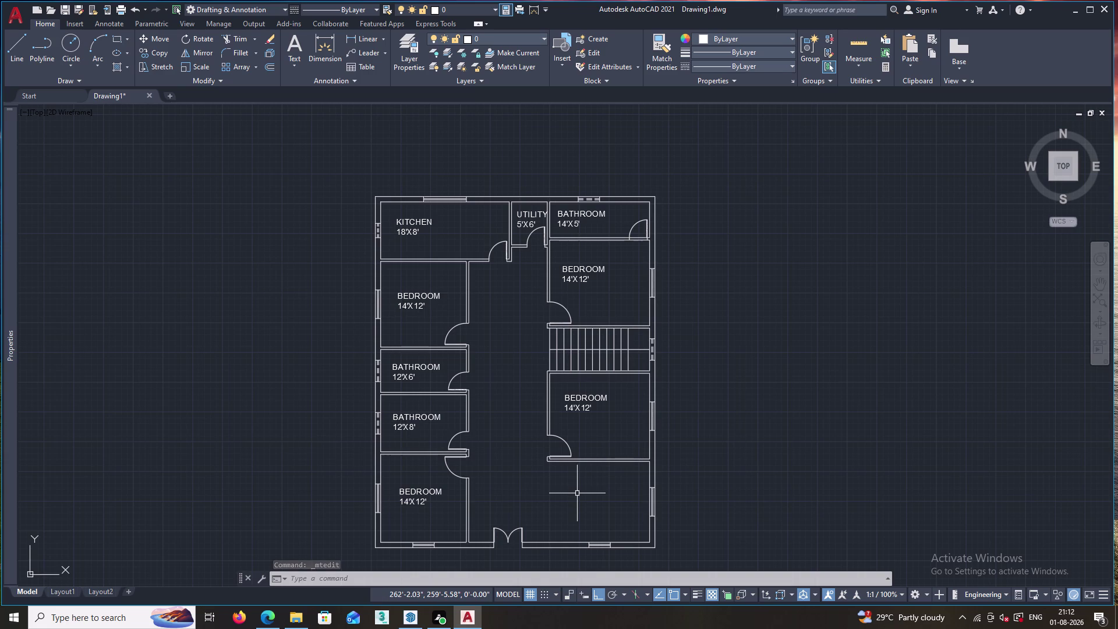
click(573, 398)
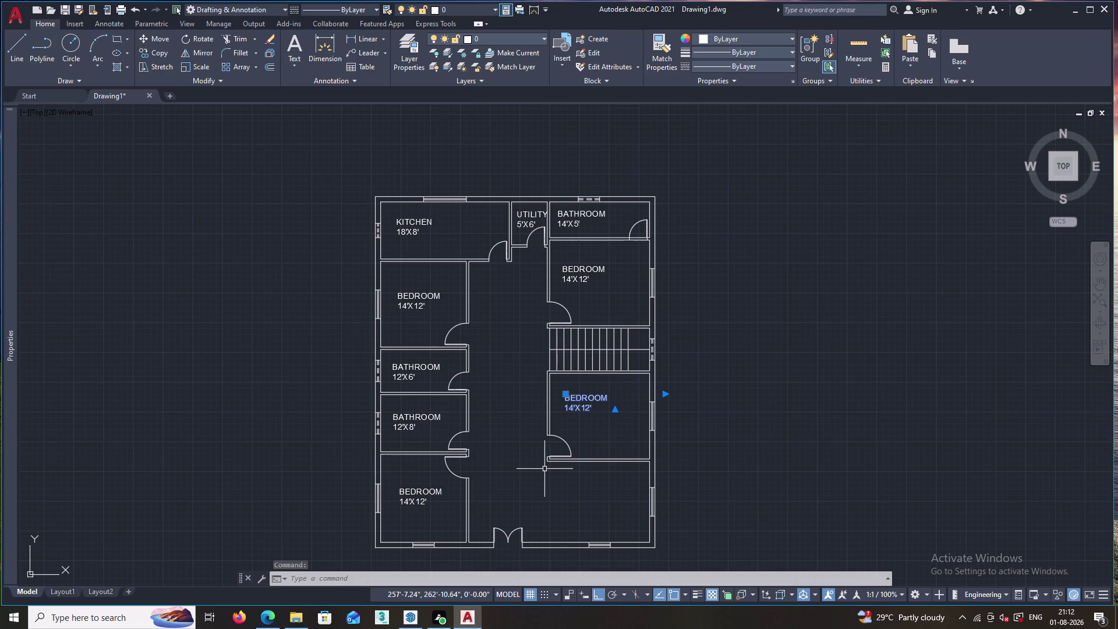
Paste a label copy into the bottom-right room and clear its old text.
key(Escape)
key(ctrl+v)
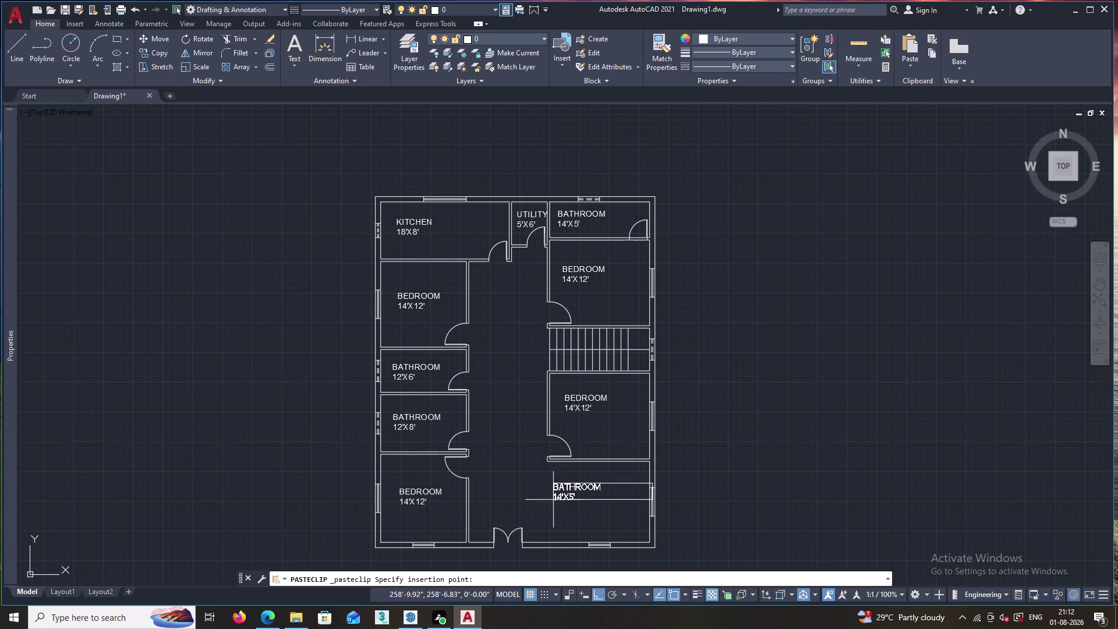
click(557, 503)
double_click(573, 502)
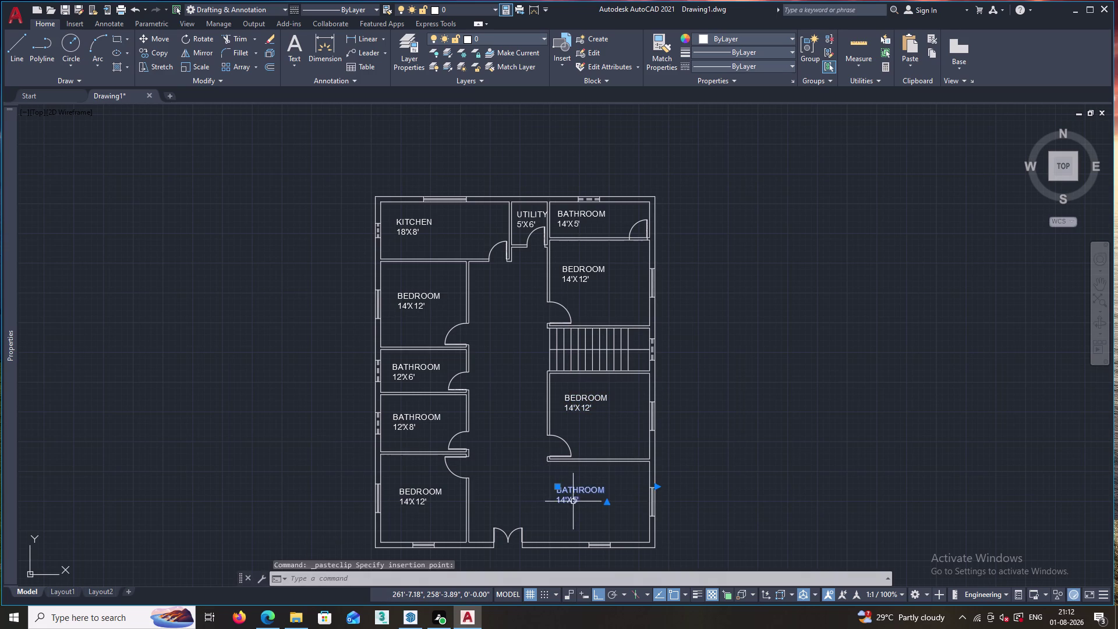
click(580, 500)
key(BackSpace)
key(BackSpace)
key(BackSpace)
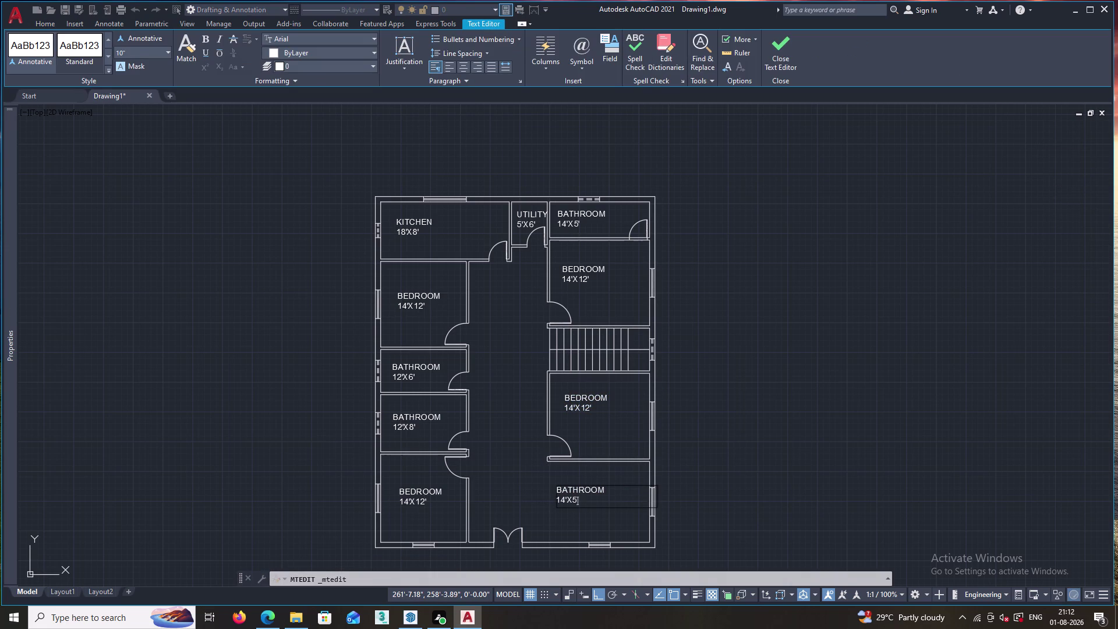
key(BackSpace)
key(BackSpace)
Enter the room name LIVING AREA and fix its misspelling.
text(LIVI)
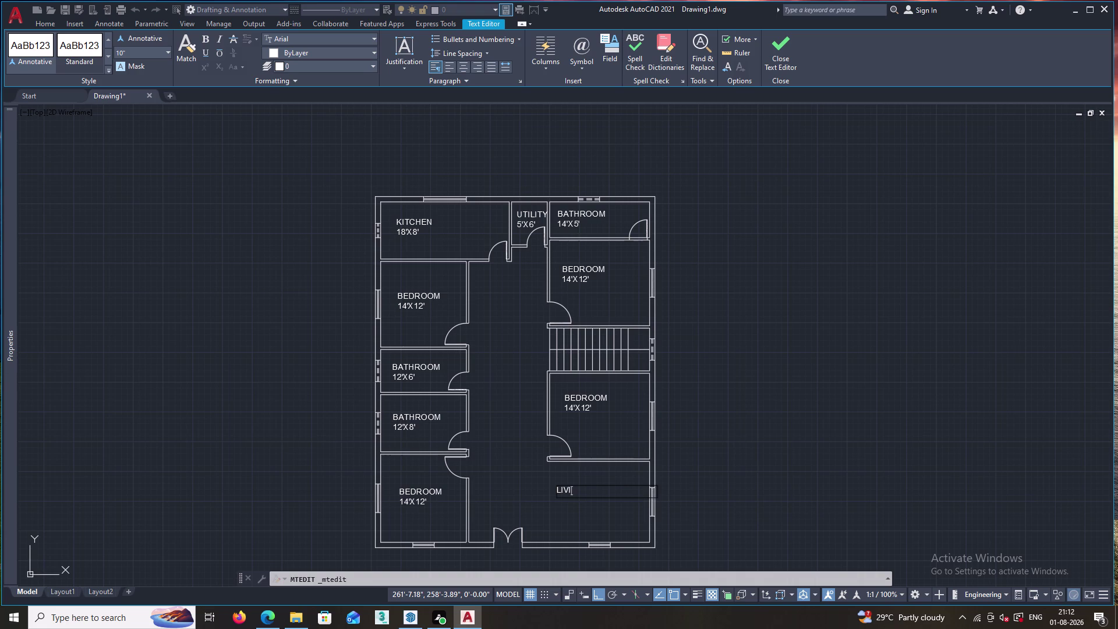
text(MG AR)
text(EA)
key(Return)
click(584, 485)
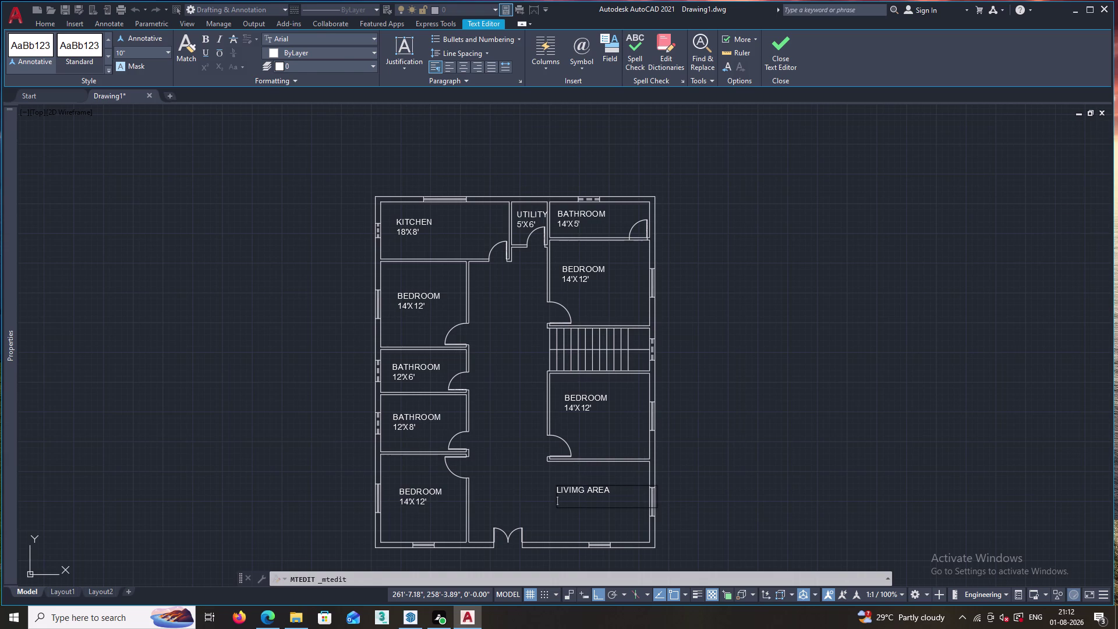
double_click(586, 491)
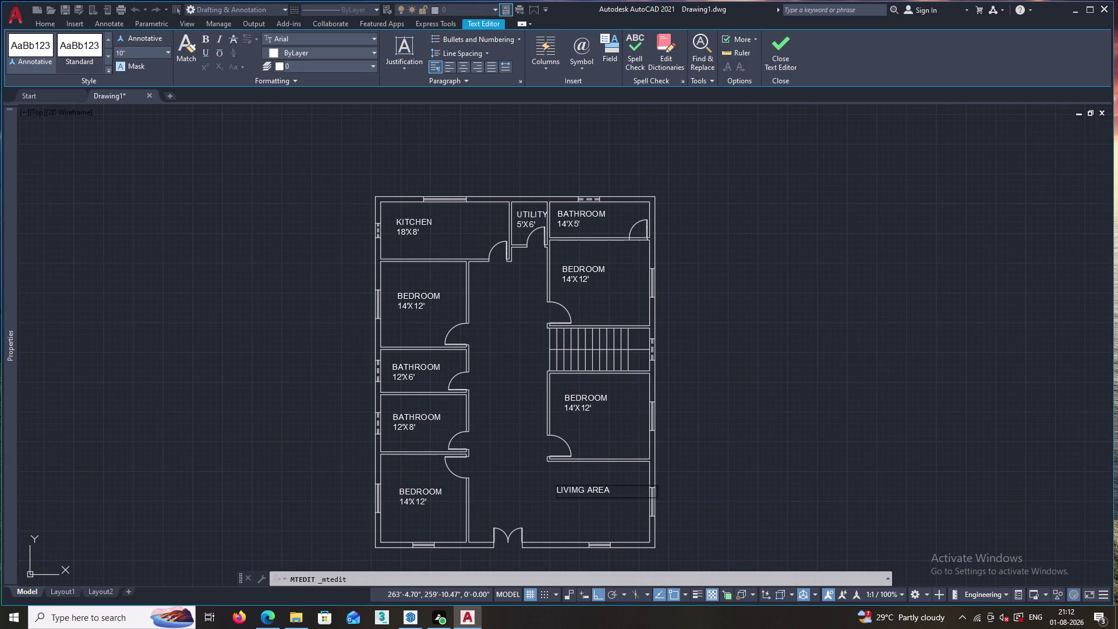
click(584, 491)
key(BackSpace)
key(BackSpace)
text(N)
text(G)
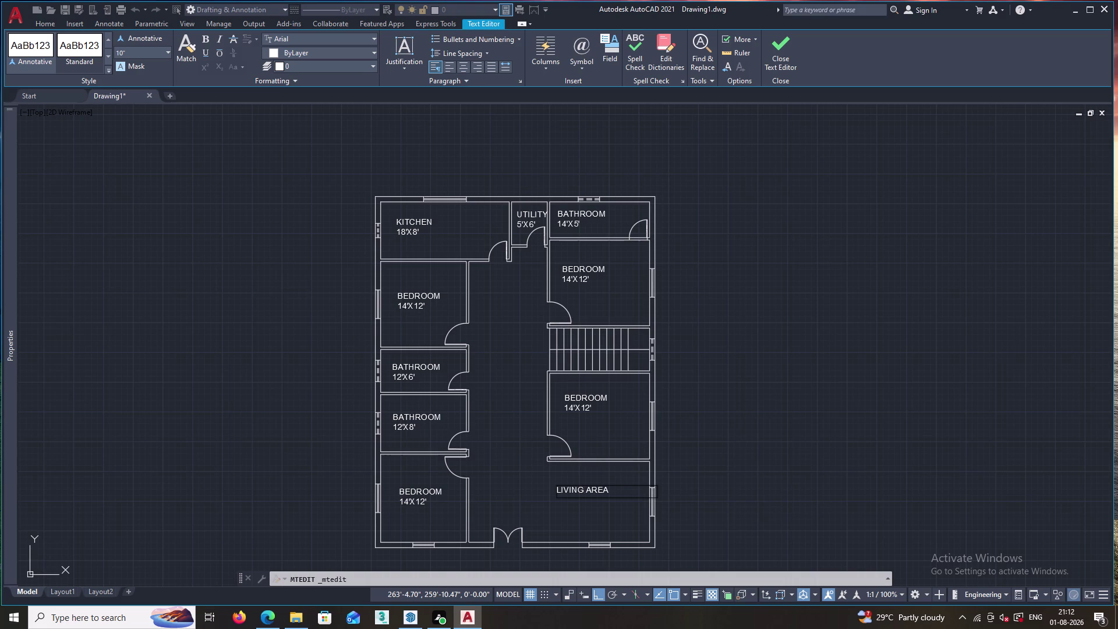
Add the size 12'X14' under LIVING AREA and finish the label.
click(615, 490)
key(Return)
text(1)
text(2)
key(apostrophe)
text(X1)
text(4)
key(apostrophe)
click(511, 505)
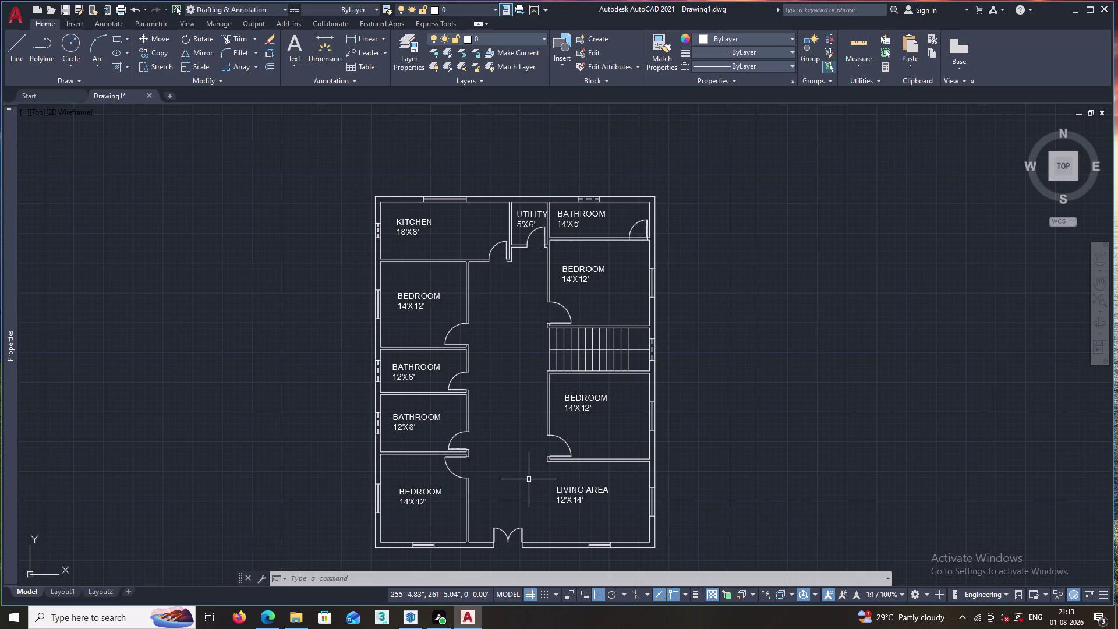
Paste a label copy into the central corridor and clear its old text.
key(ctrl+v)
click(483, 382)
double_click(487, 382)
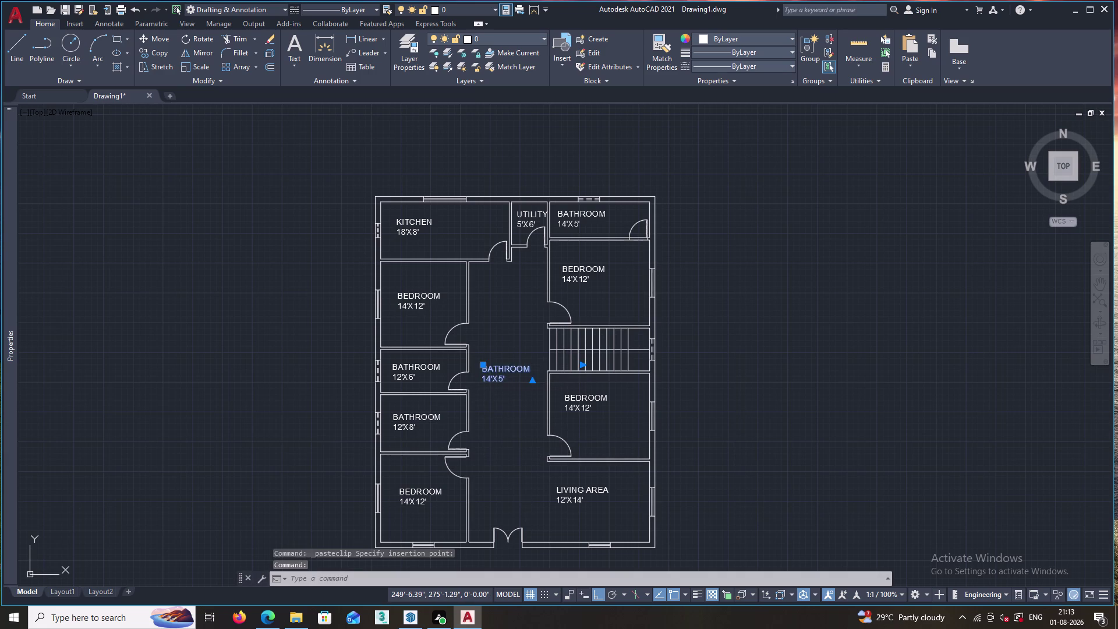
click(510, 381)
key(BackSpace)
key(BackSpace)
key(BackSpace)
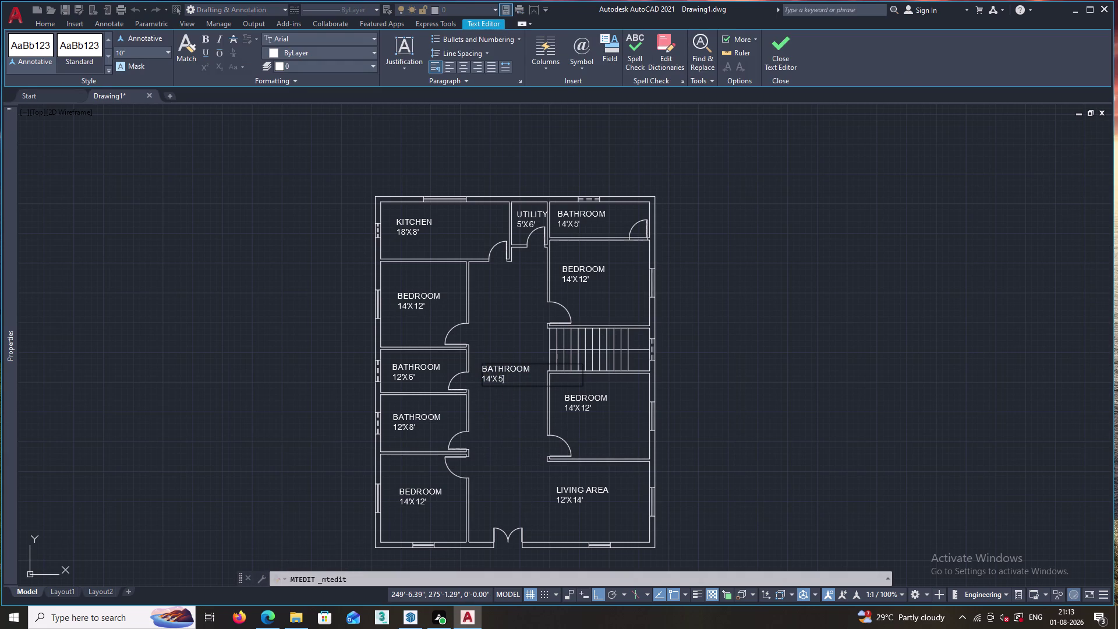
Make the corridor label read PASSAGE, then select it again.
text(P)
text(A)
key(BackSpace)
key(BackSpace)
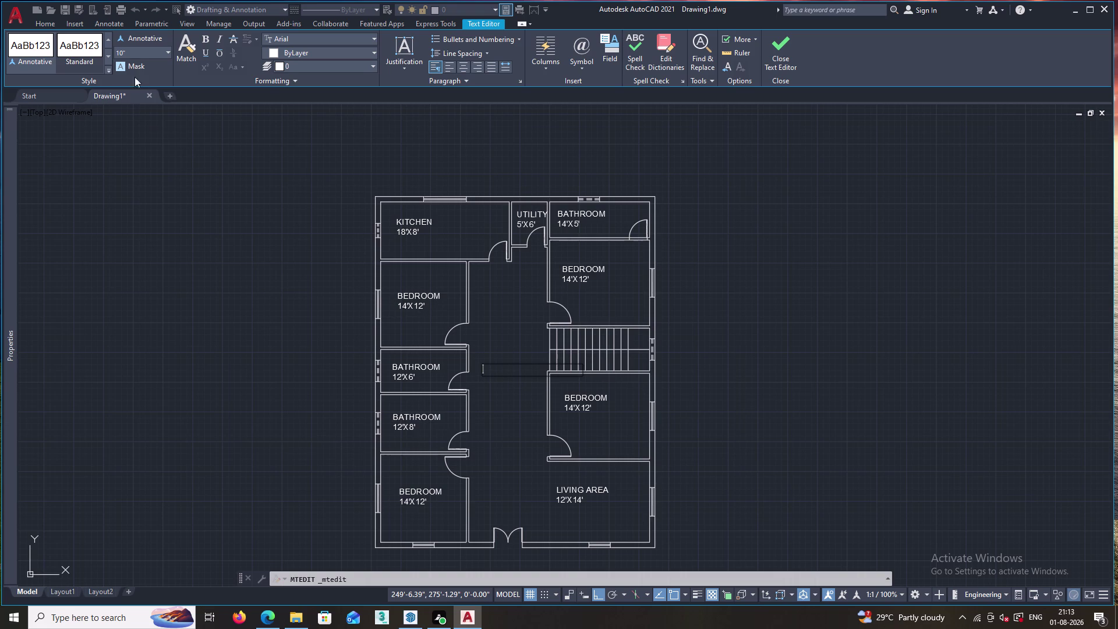
click(133, 49)
key(BackSpace)
text(12)
key(Return)
text(PASSA)
text(GE)
click(702, 344)
click(501, 372)
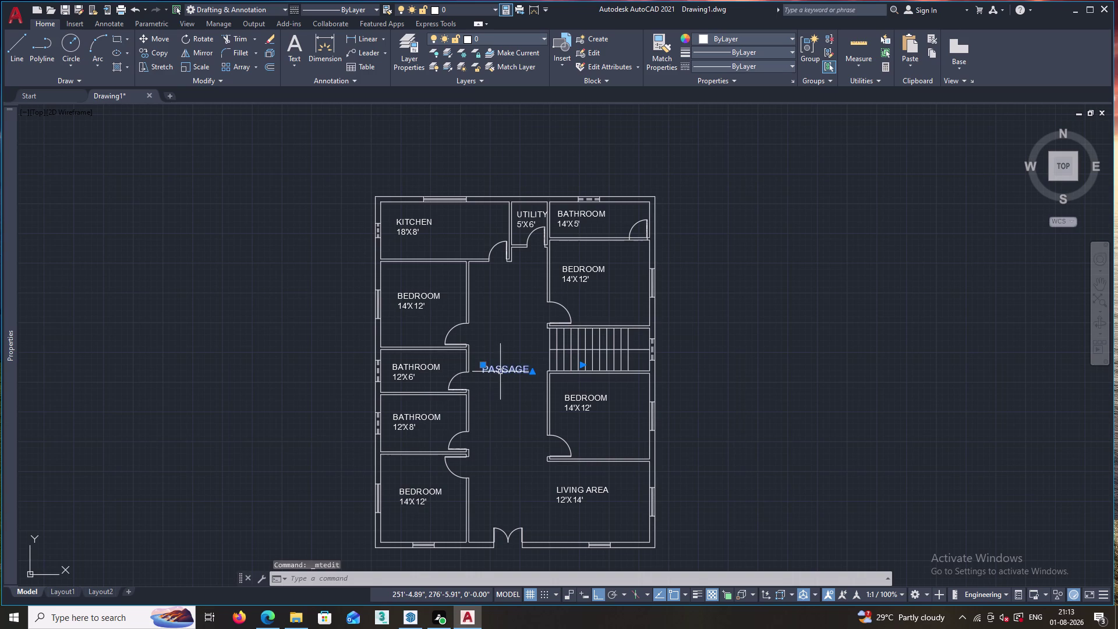
right_click(490, 337)
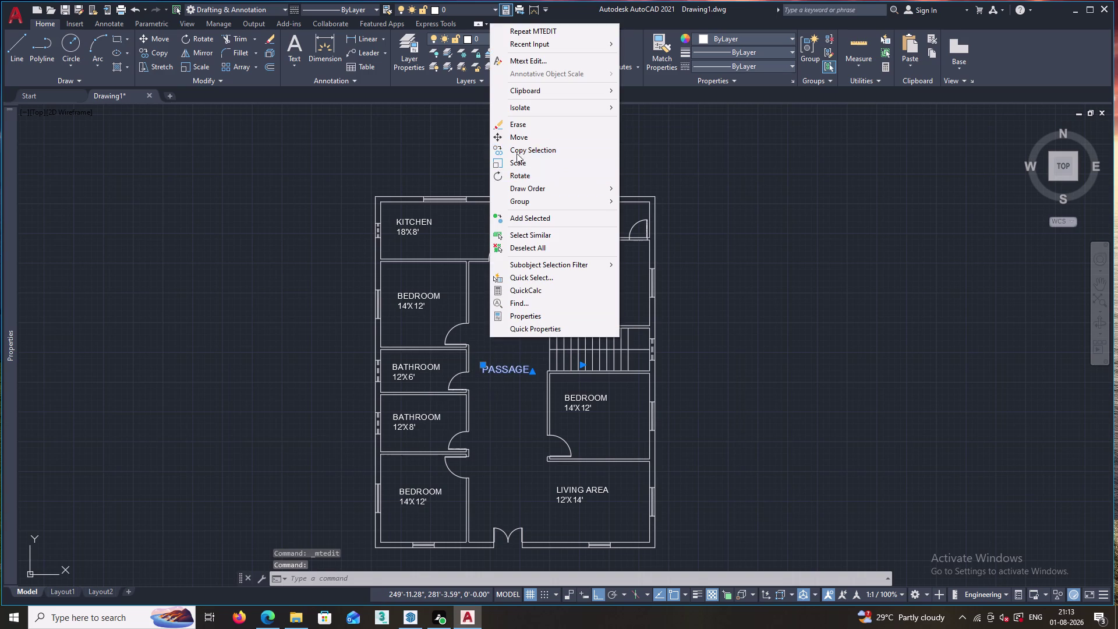
Rotate the PASSAGE label to run vertically along the corridor.
click(514, 173)
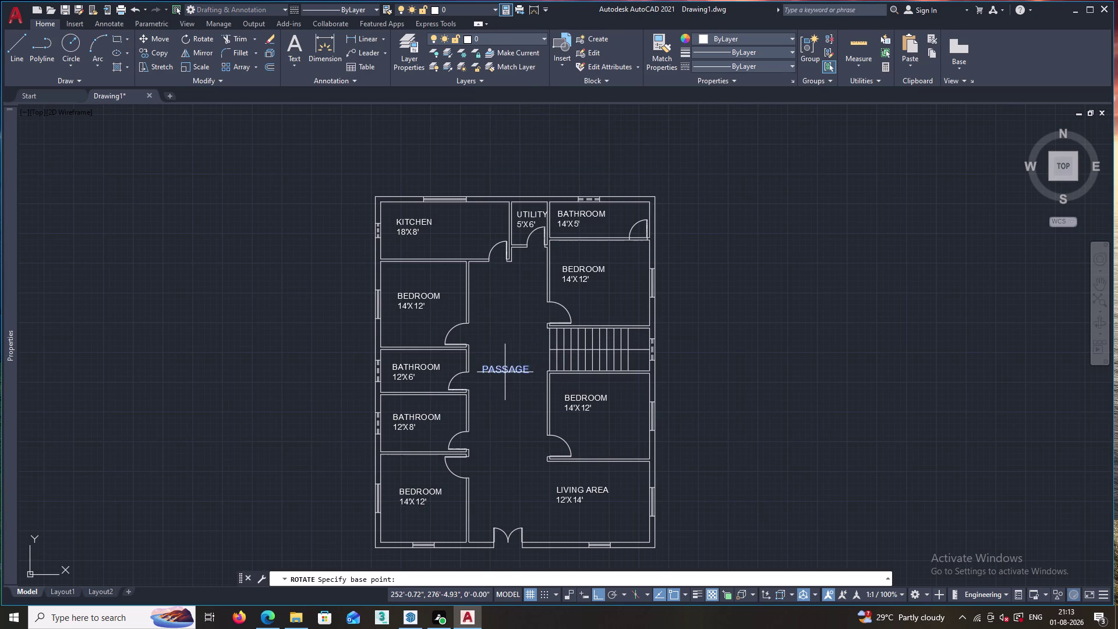
click(505, 373)
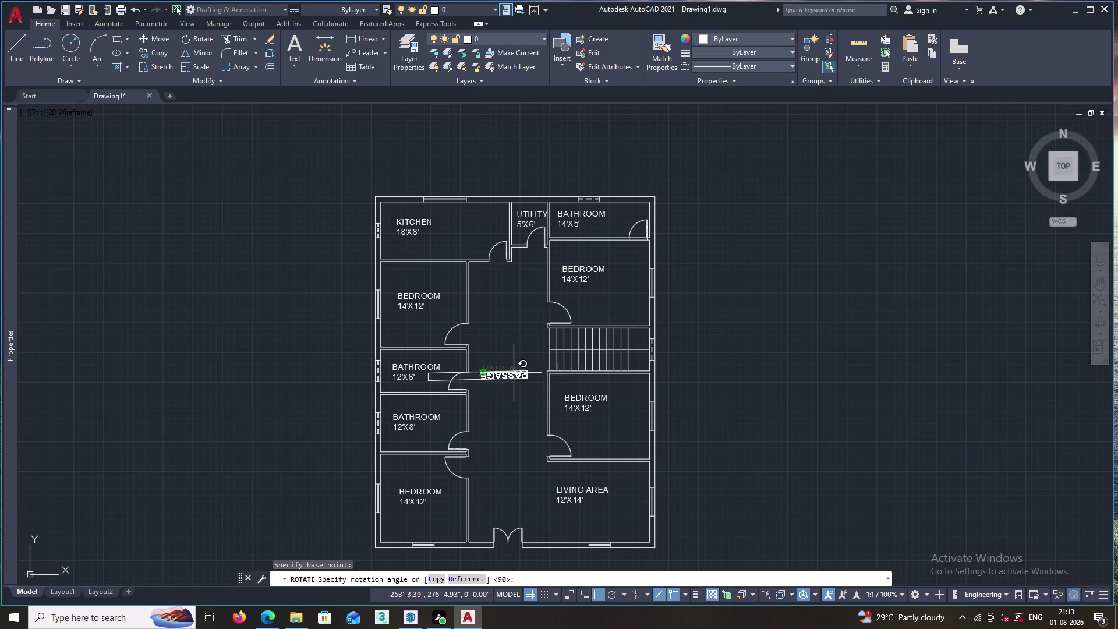
click(515, 323)
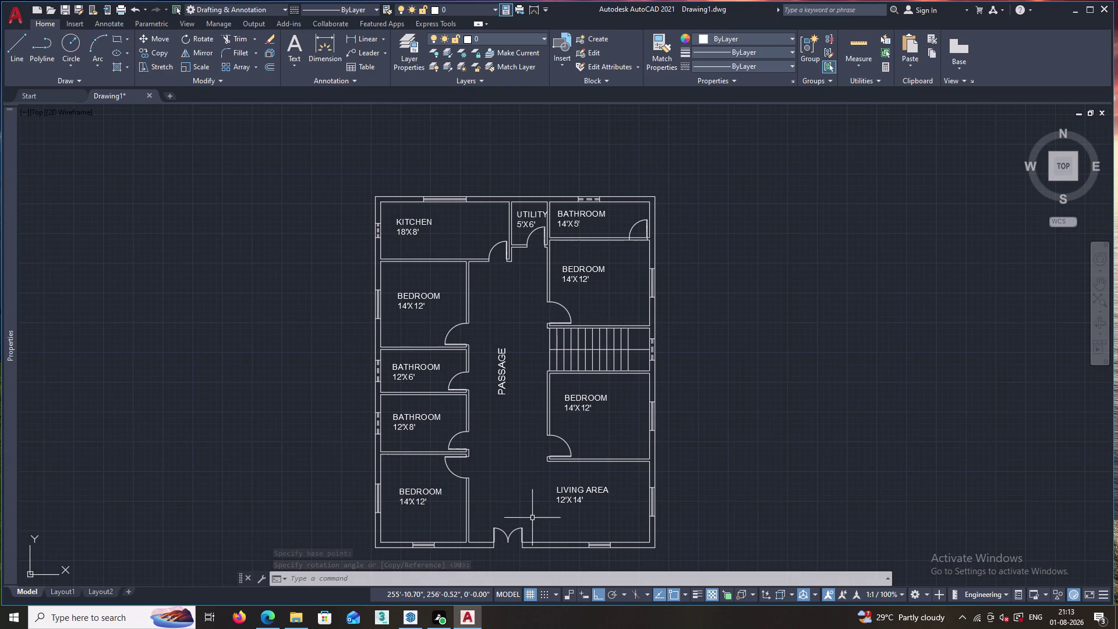
Zoom out and pan so the plan sits high, leaving empty space below.
scroll(down, 3)
middle_drag(533, 465, 527, 431)
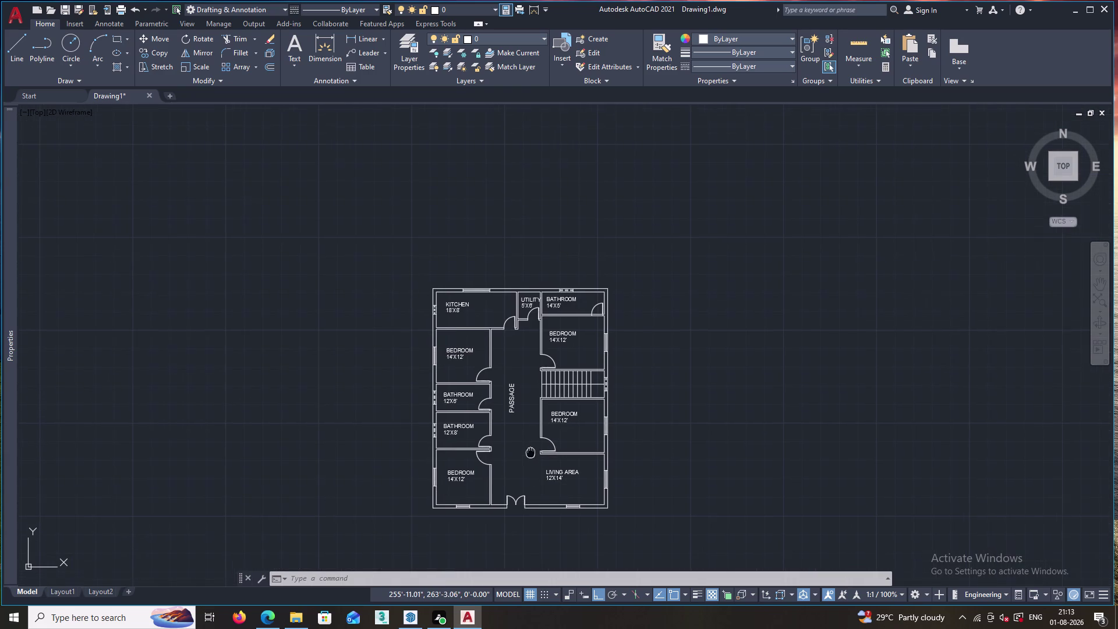
middle_drag(527, 430, 524, 407)
scroll(up, 3)
scroll(down, 3)
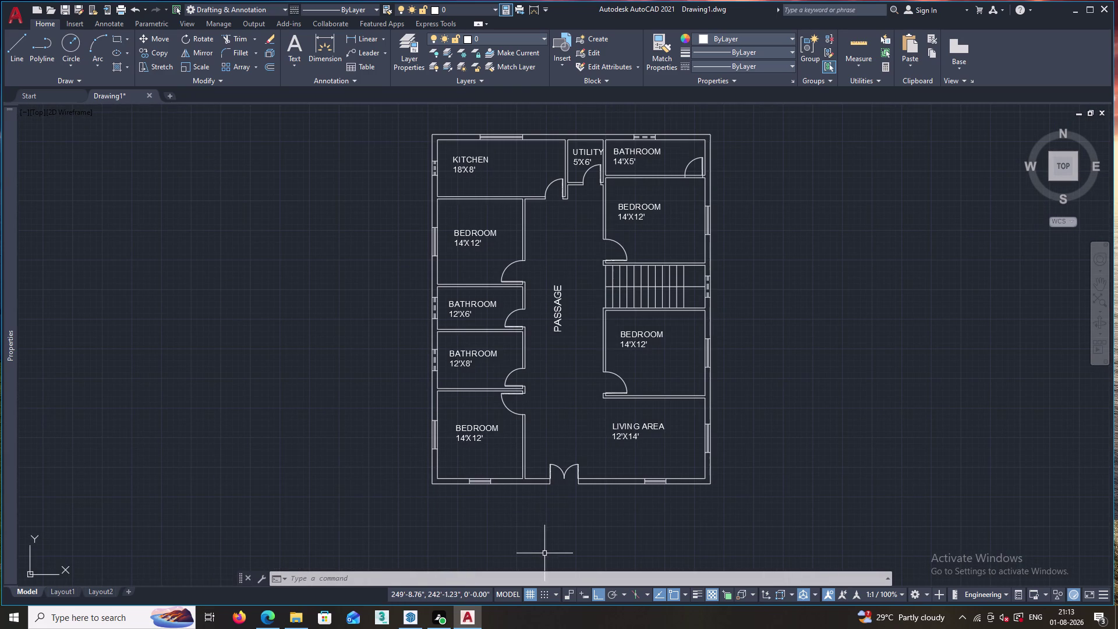
Write PLAN at text height 14 in a multiline text box below the plan.
key(t)
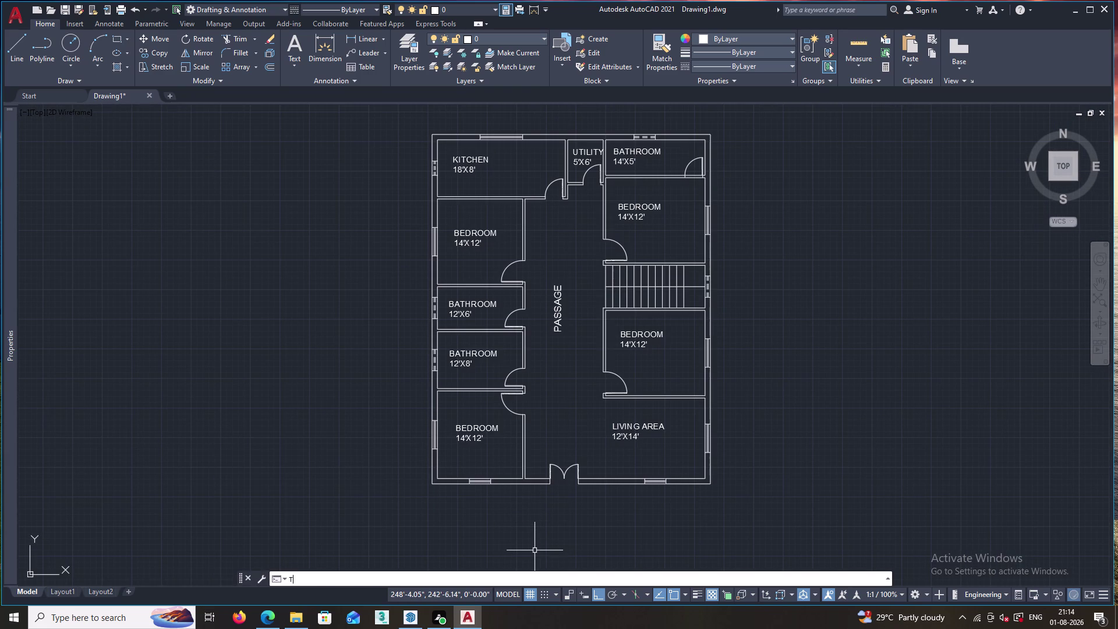
key(Return)
middle_drag(533, 527, 533, 375)
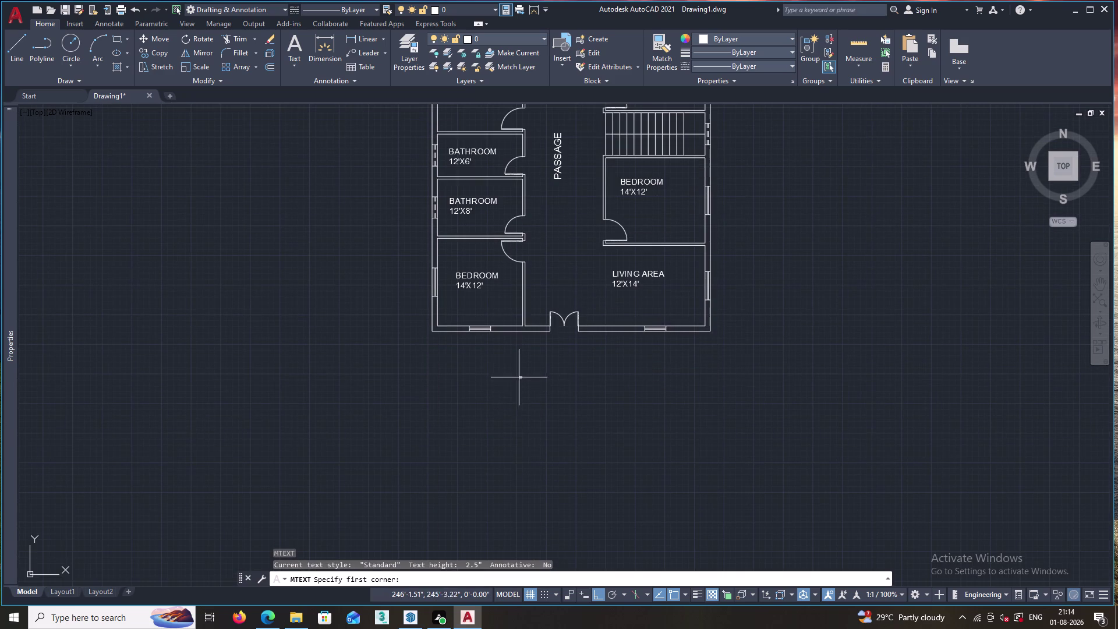
drag(519, 376, 663, 424)
click(663, 424)
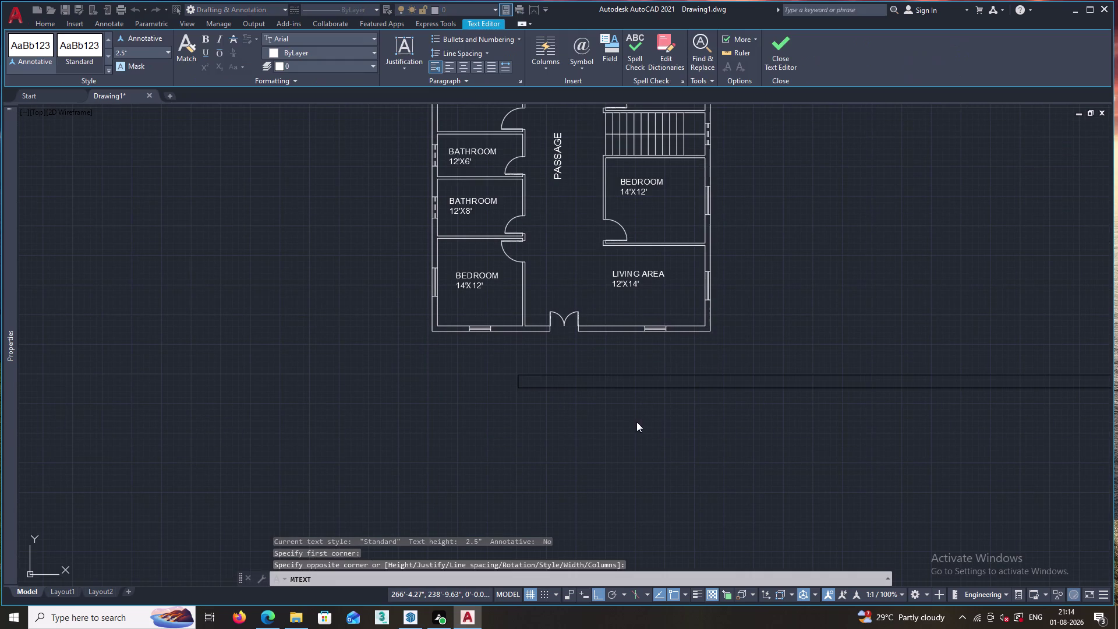
click(147, 46)
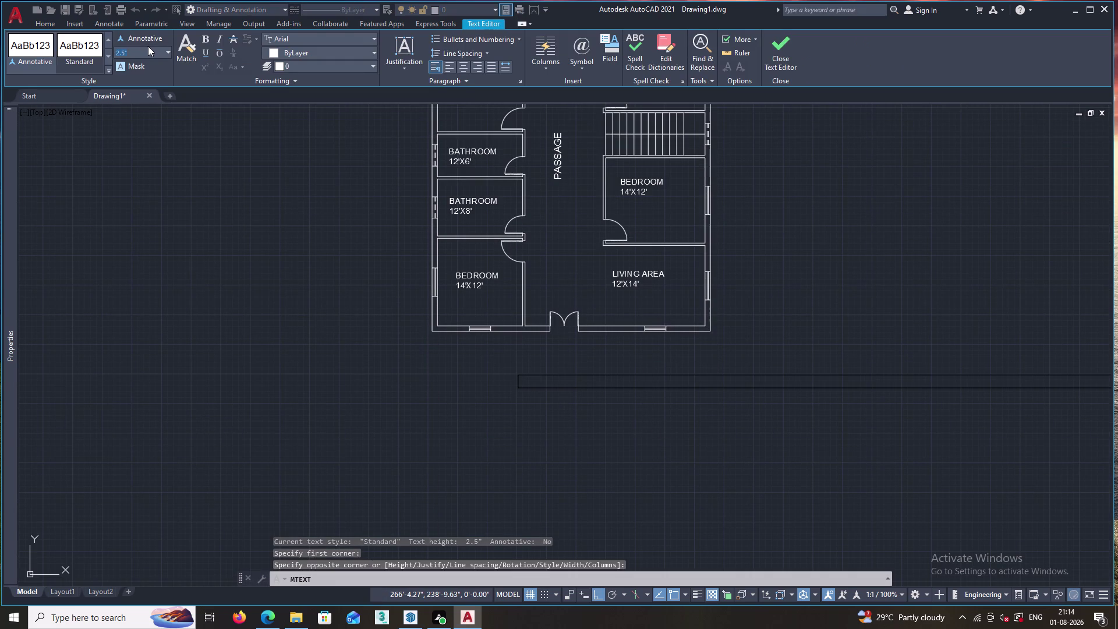
key(BackSpace)
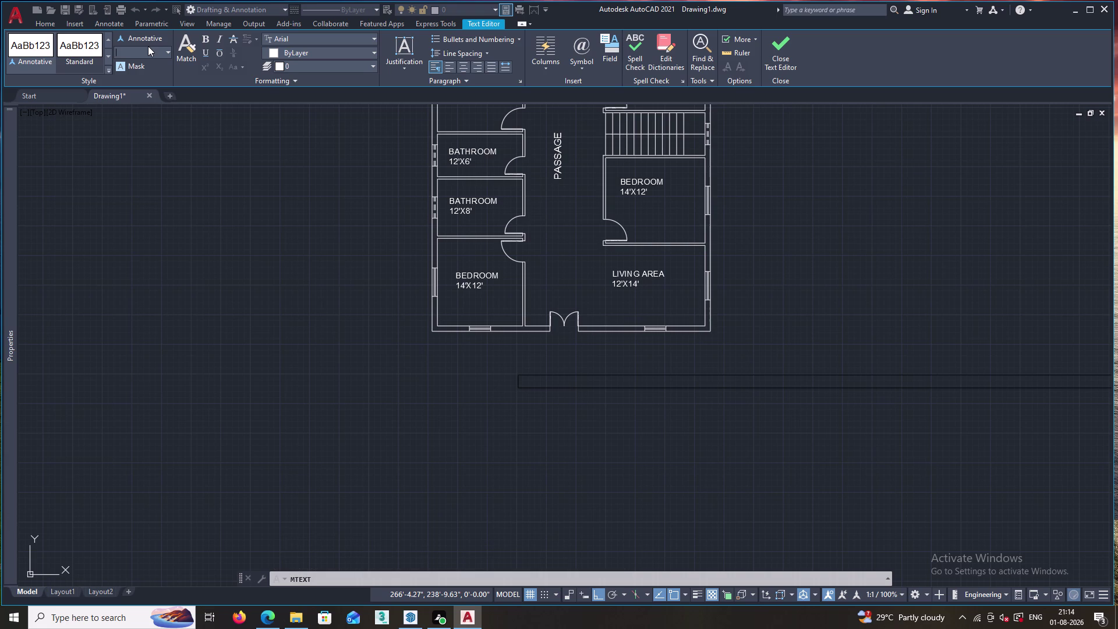
text(14)
key(Return)
text(PL)
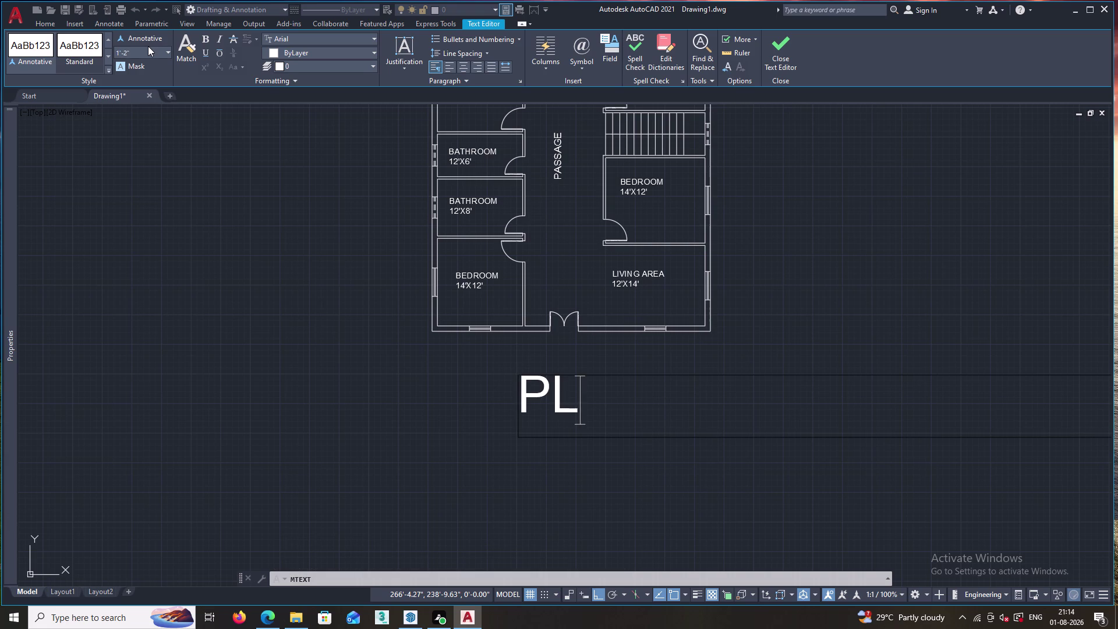
text(AN)
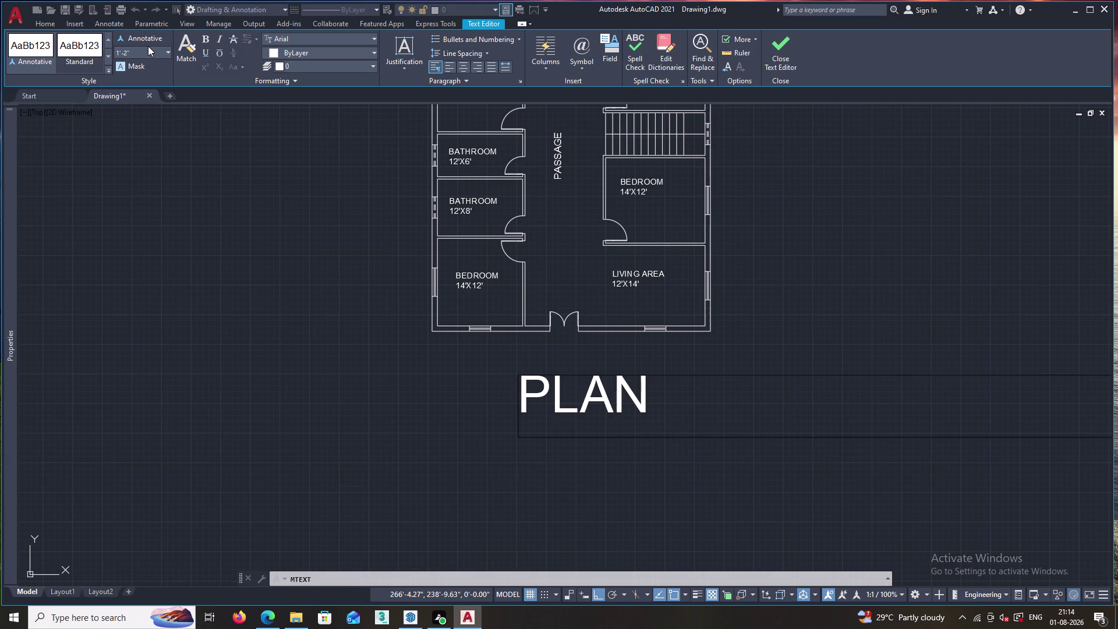
click(207, 36)
click(801, 322)
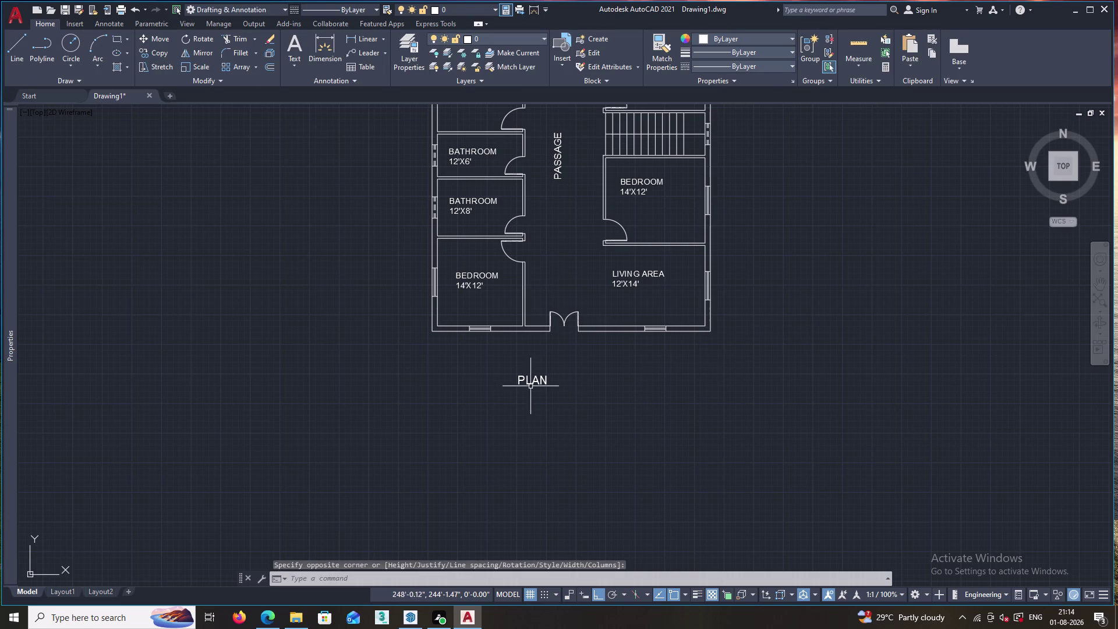
Re-edit the PLAN title and enlarge its text height to 18.
double_click(540, 377)
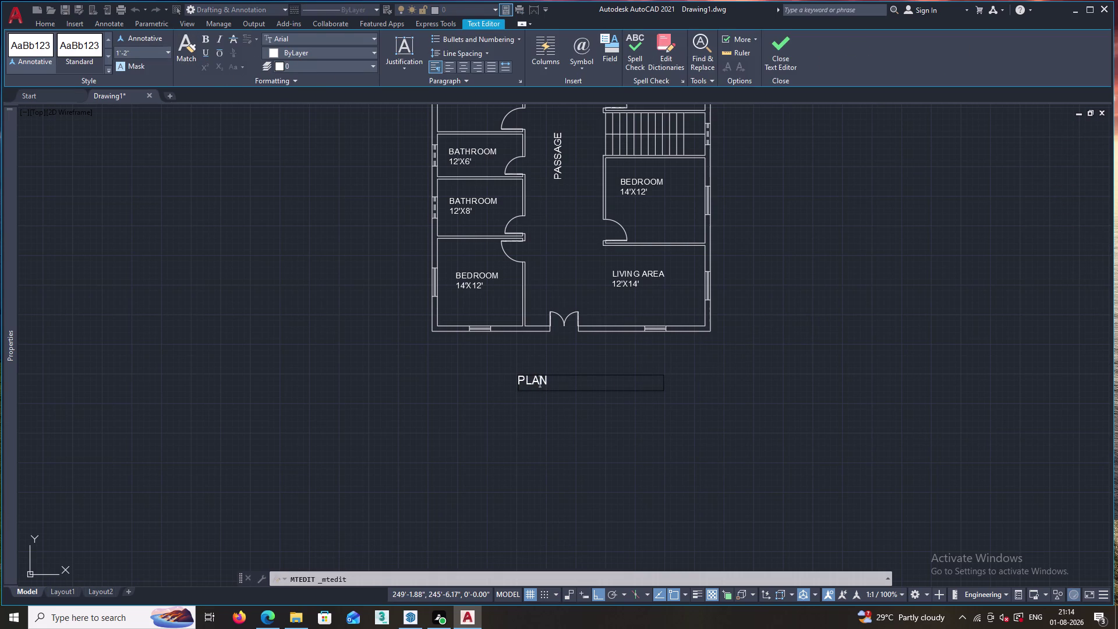
click(153, 53)
key(BackSpace)
text(15)
key(BackSpace)
key(8)
drag(565, 376, 481, 373)
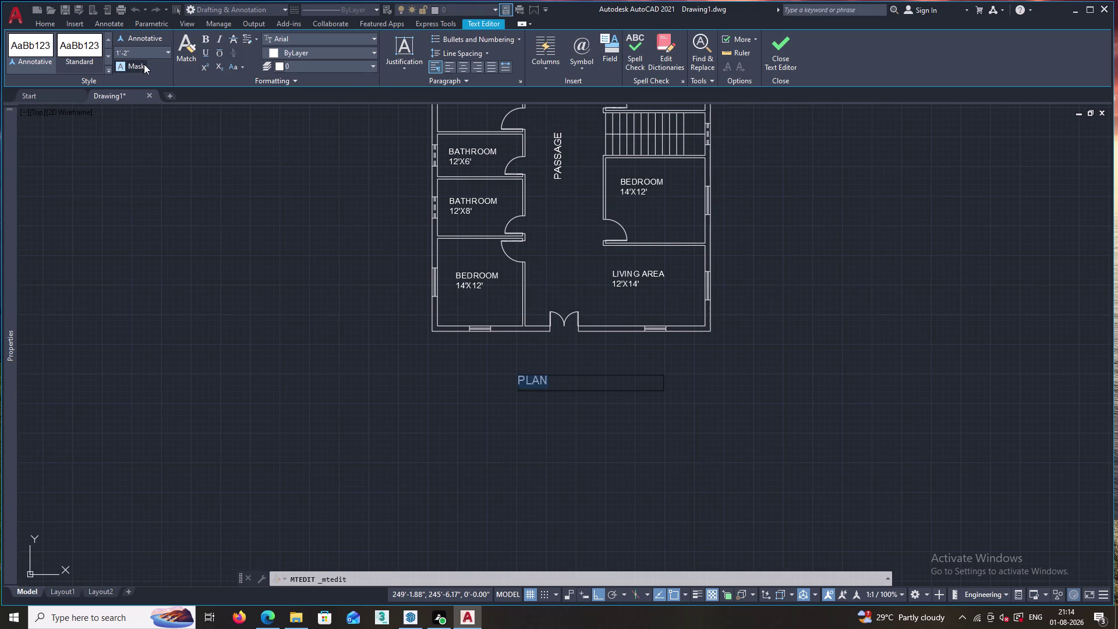
click(139, 51)
key(BackSpace)
text(1)
text(8)
key(Return)
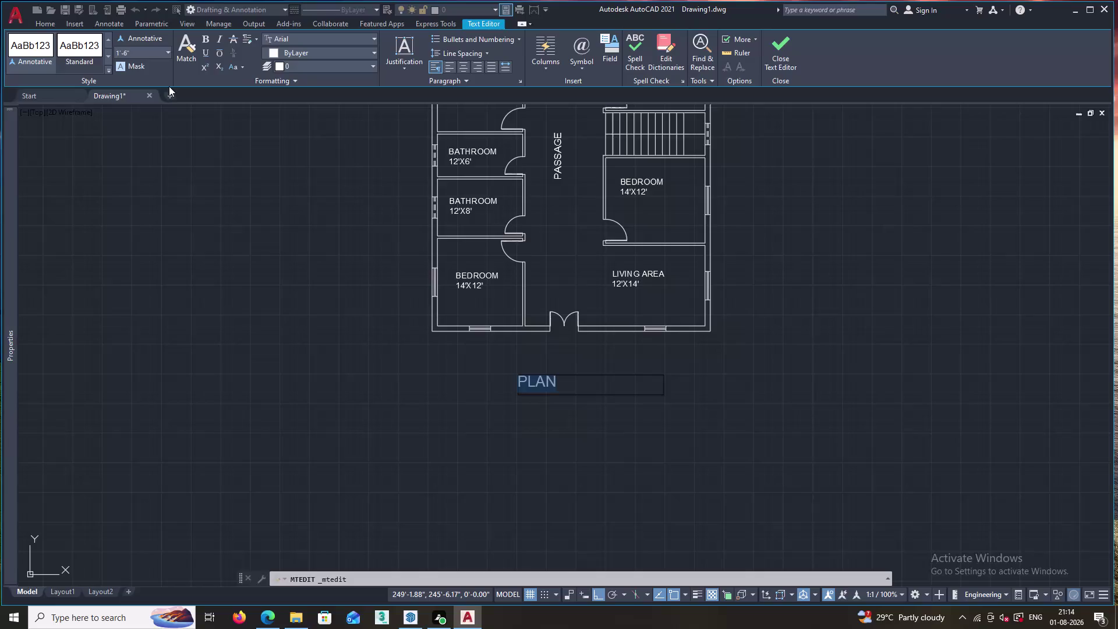
click(303, 231)
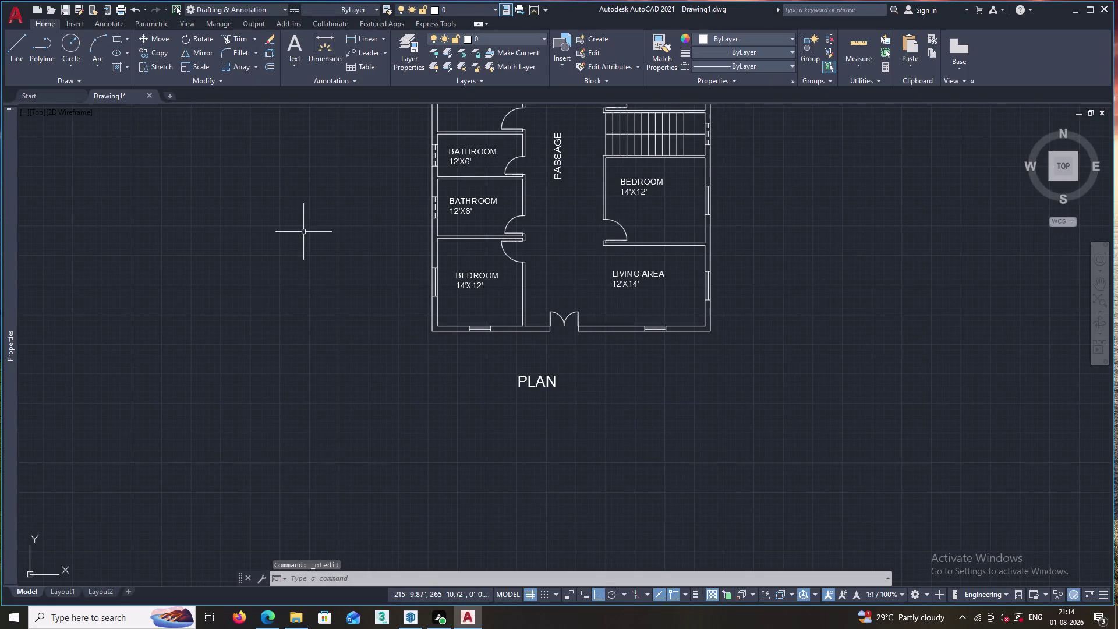
Move the PLAN title so it sits centred below the floor plan.
click(536, 382)
right_click(529, 375)
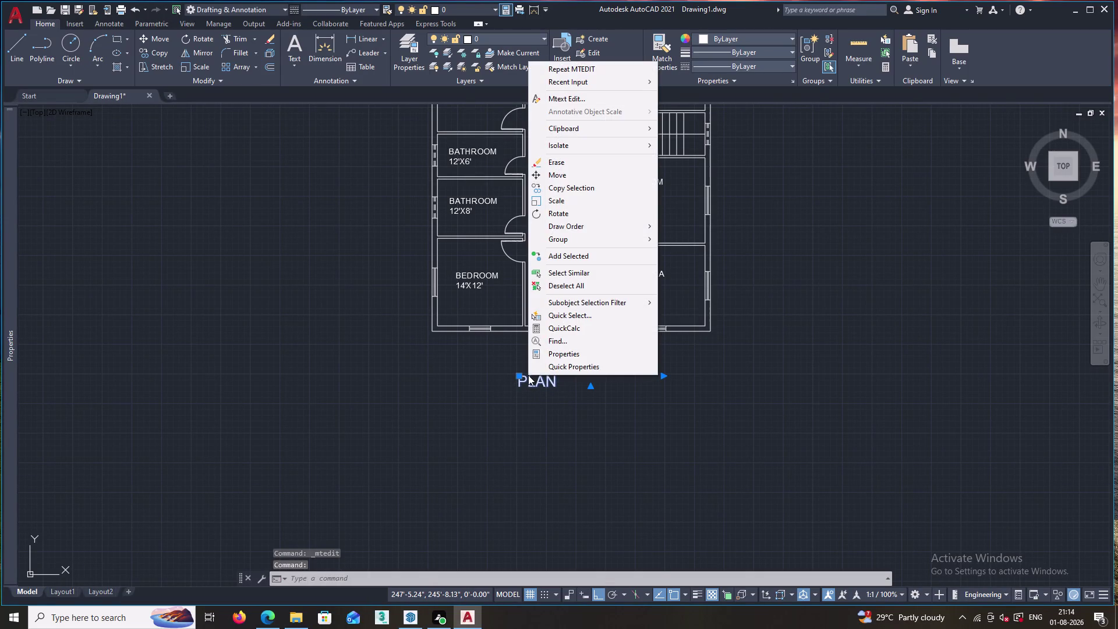
click(573, 170)
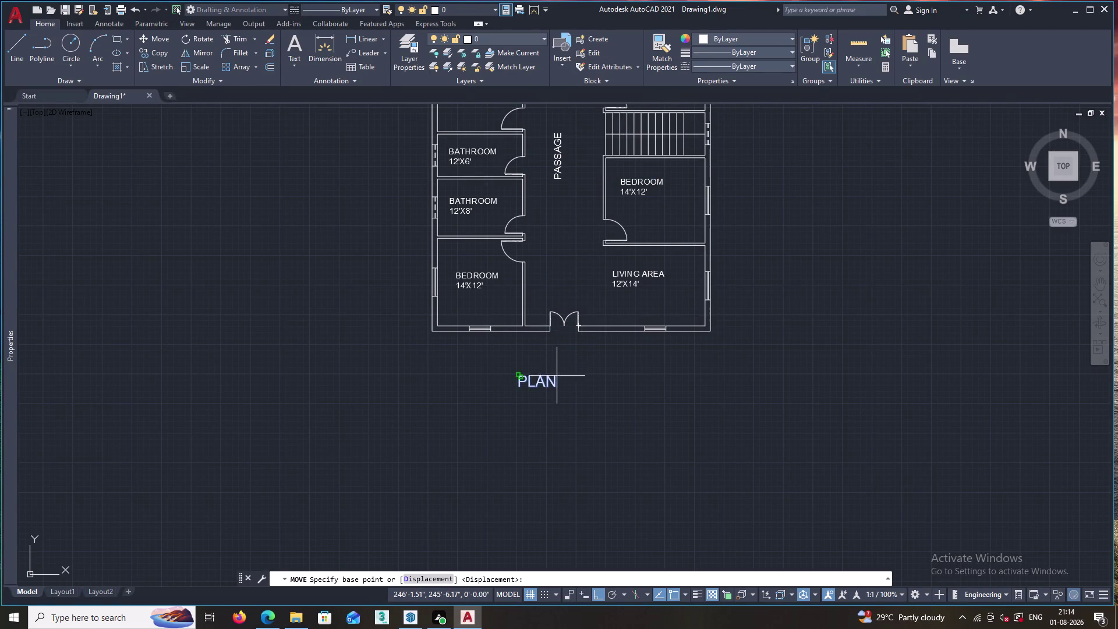
click(540, 383)
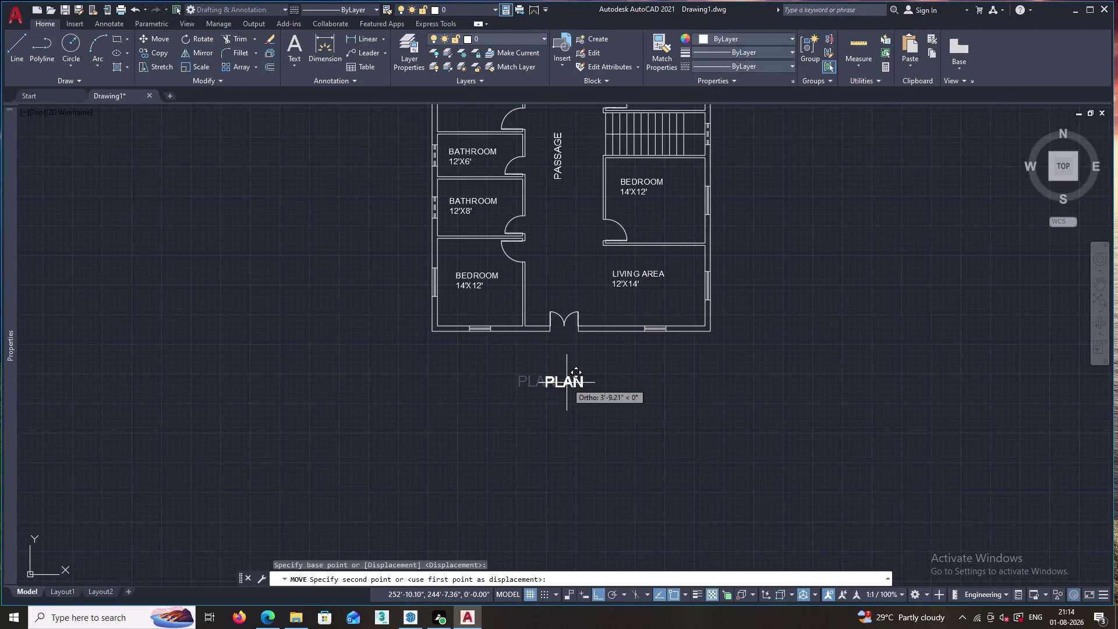
click(567, 383)
scroll(down, 3)
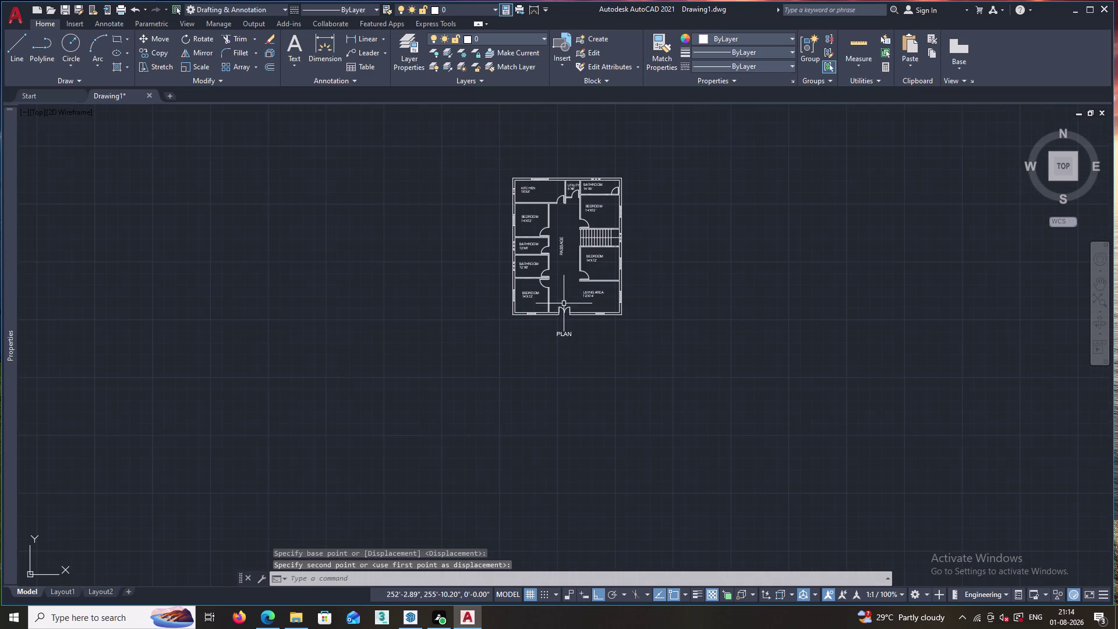
scroll(up, 3)
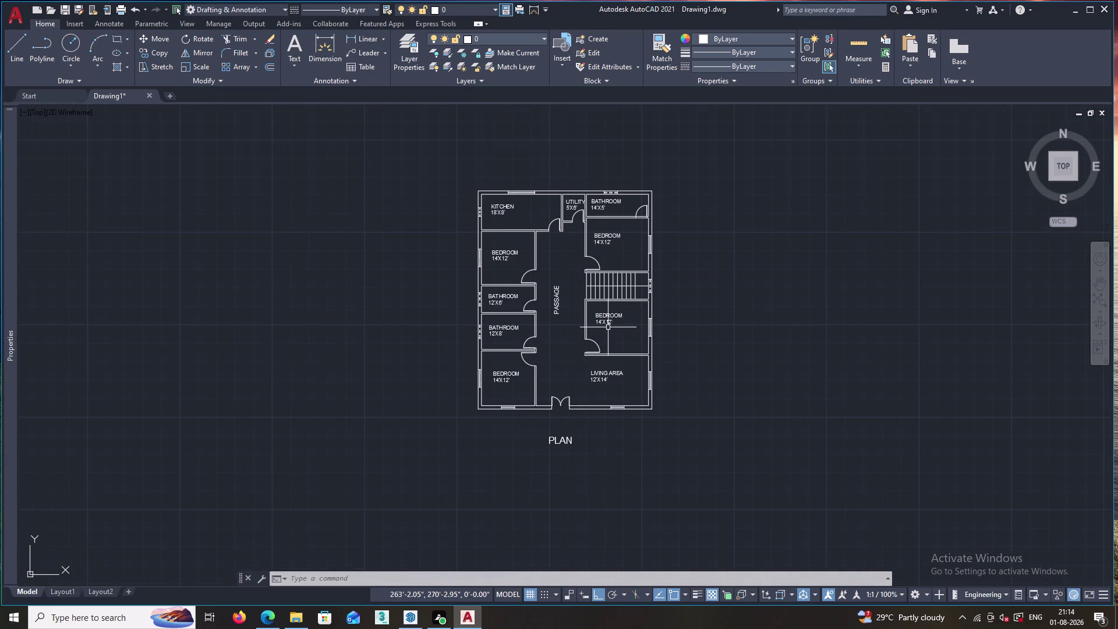
key(ctrl+s)
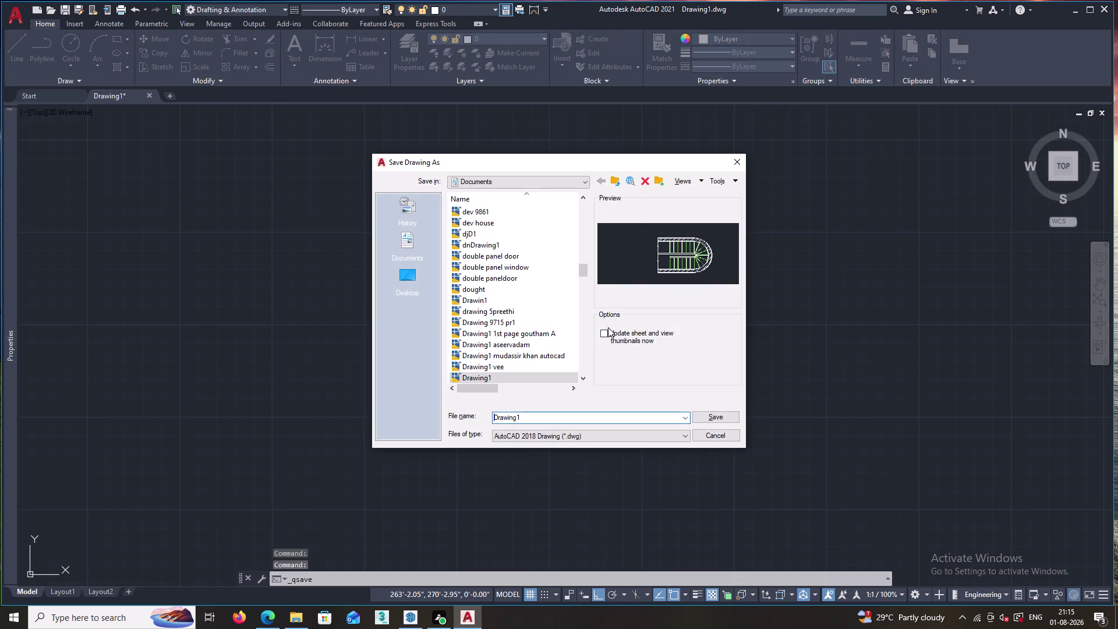
Clear the default file name and choose the Desktop as the save location.
click(559, 420)
key(BackSpace)
key(BackSpace)
key(BackSpace)
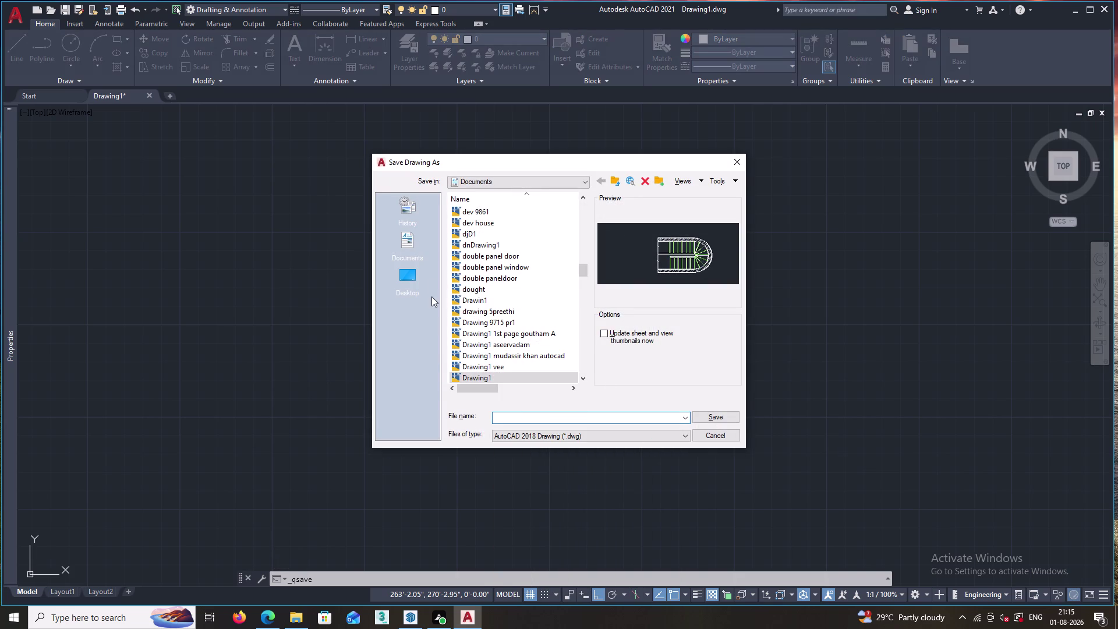
click(414, 275)
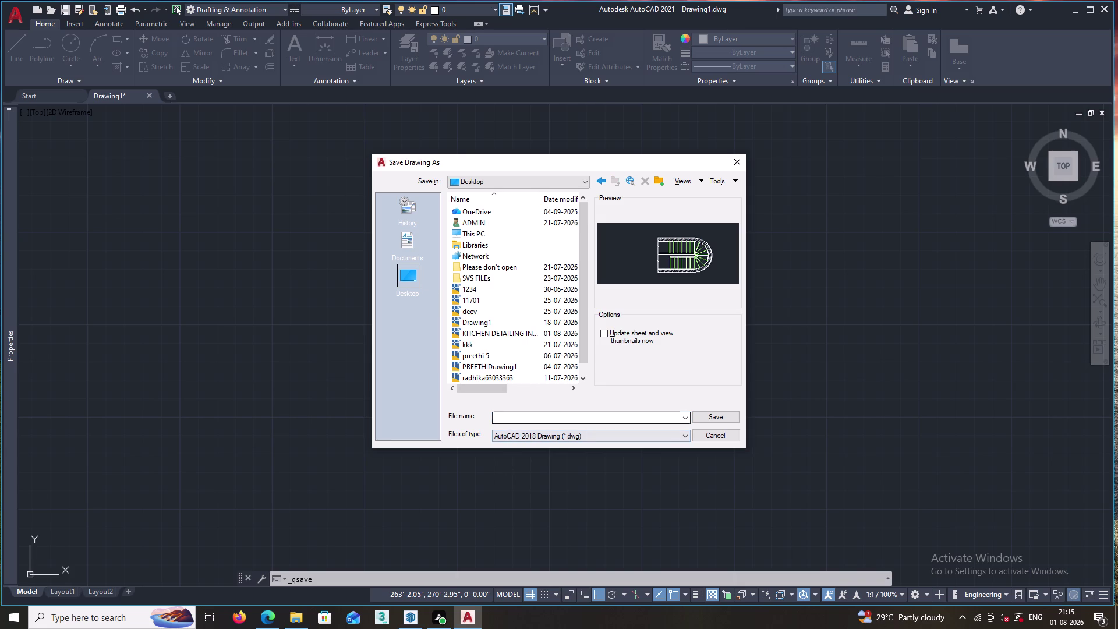
Enter RL12 as the file name and save the drawing.
click(515, 415)
text(RO)
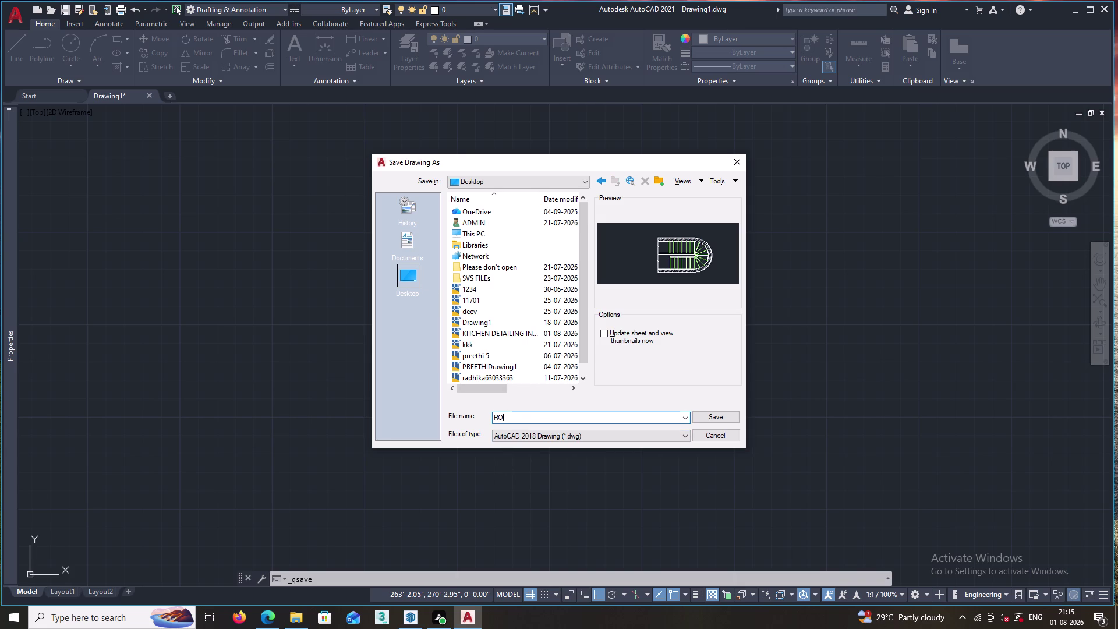
text(SHINI)
key(BackSpace)
key(BackSpace)
key(BackSpace)
key(BackSpace)
key(BackSpace)
key(BackSpace)
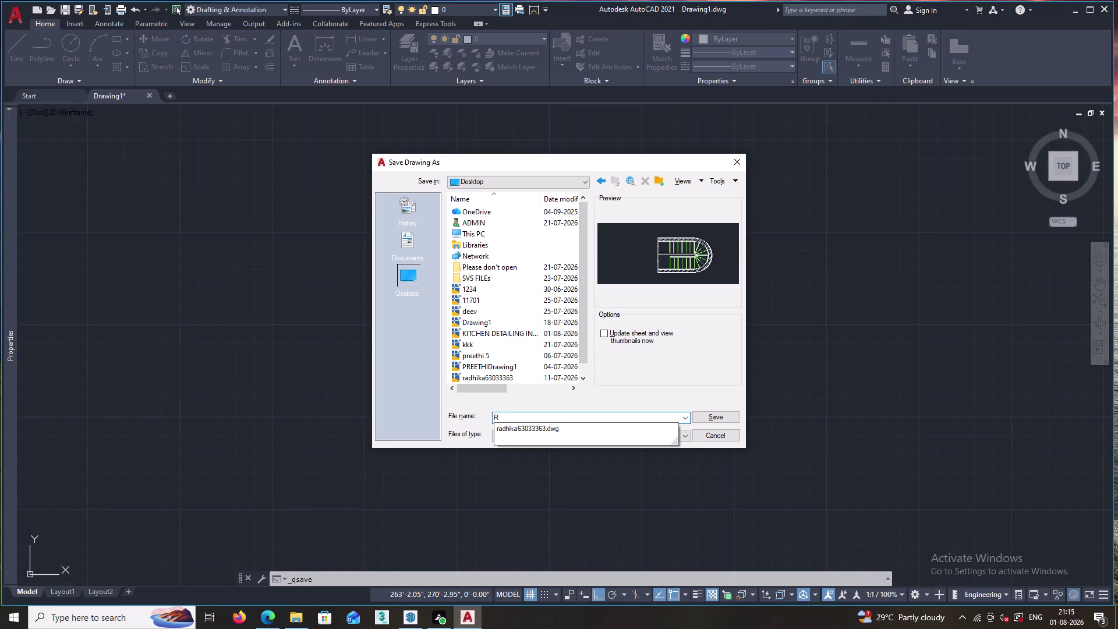
key(e)
key(BackSpace)
key(l)
text(1)
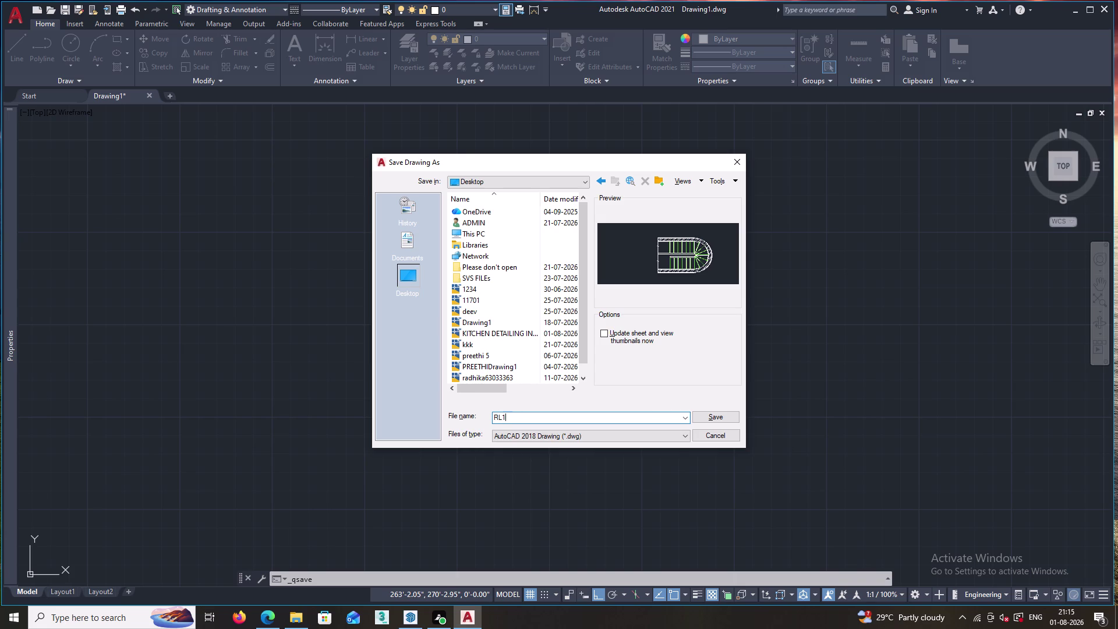
text(2)
click(714, 418)
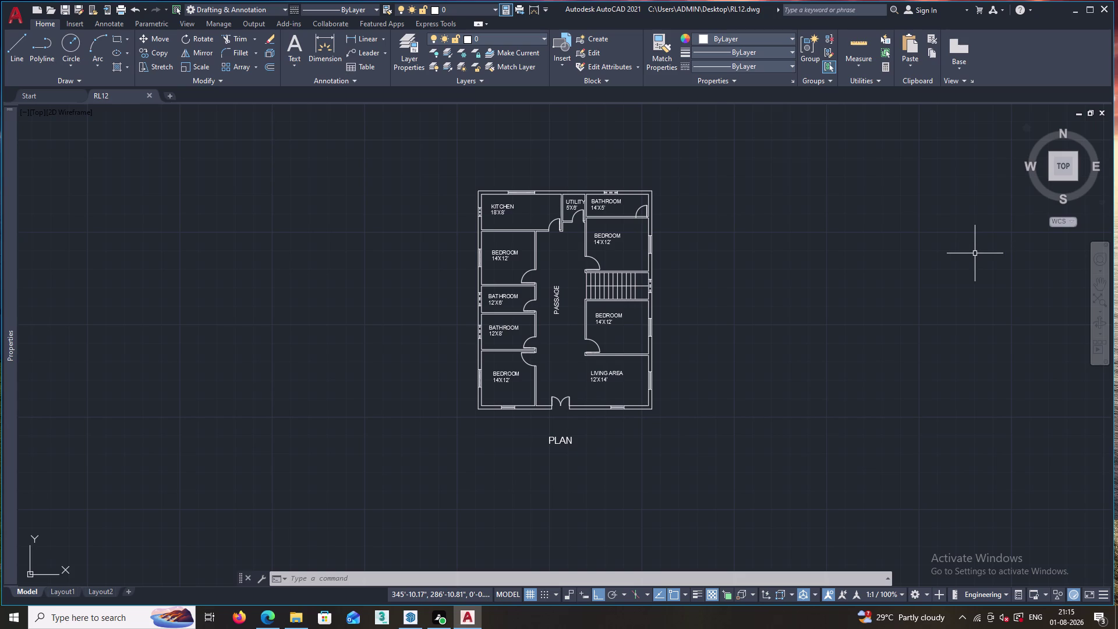
key(ctrl+p)
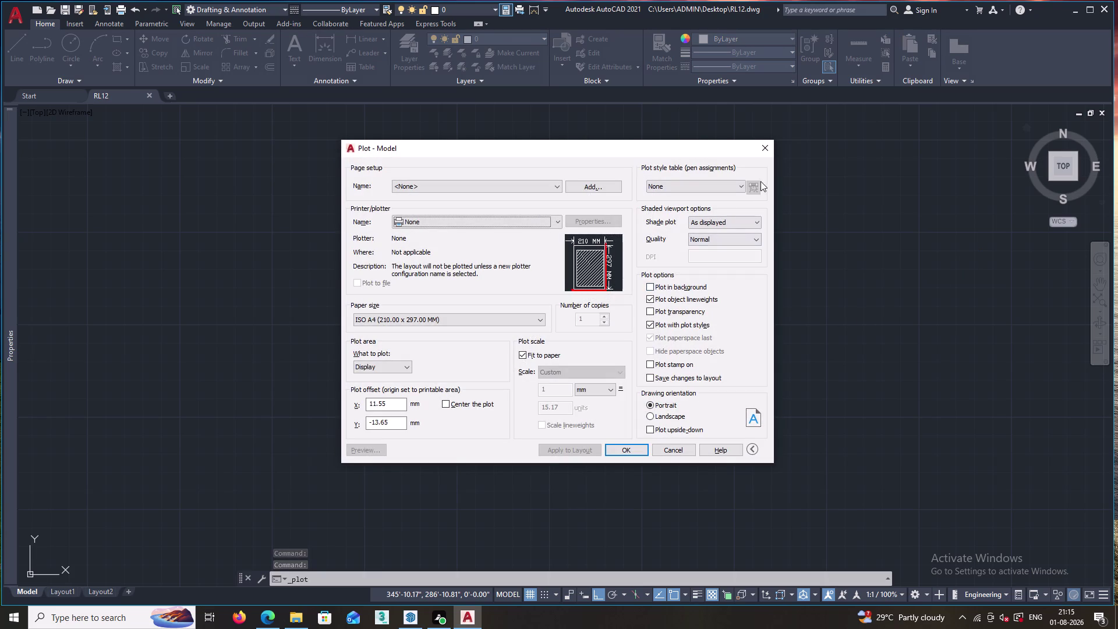
Export the drawing through Export > PDF as RL12.pdf.
click(768, 144)
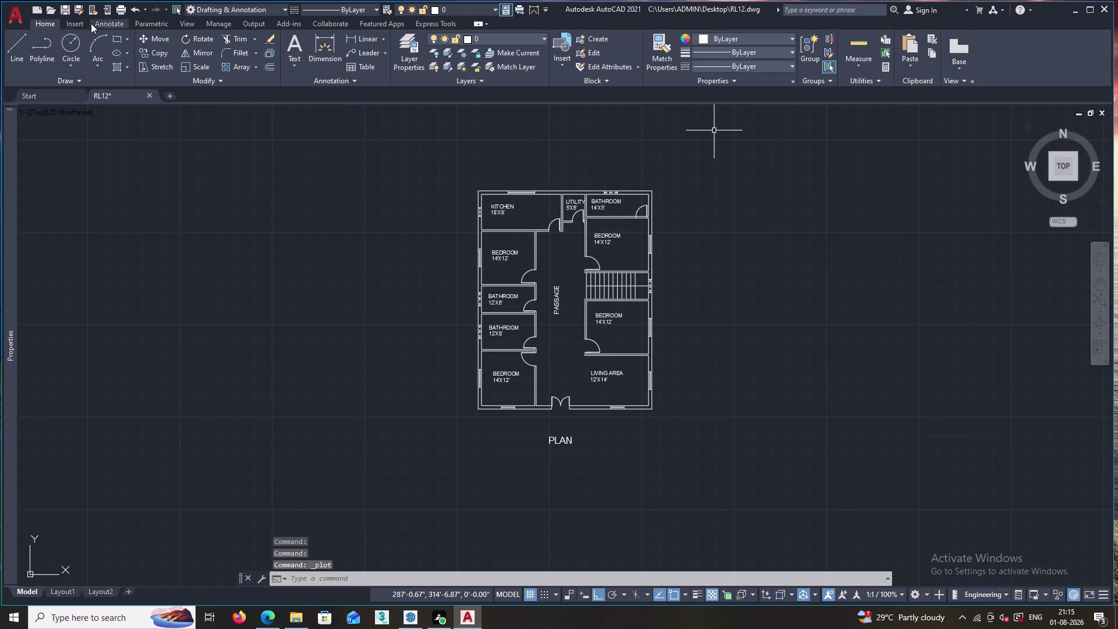
click(10, 15)
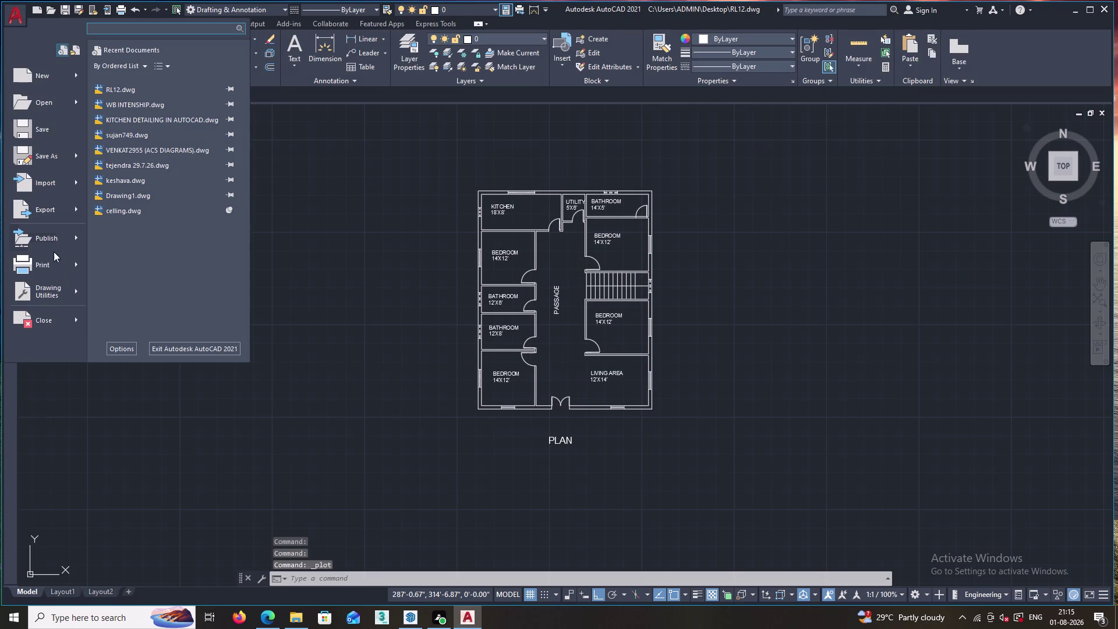
click(44, 205)
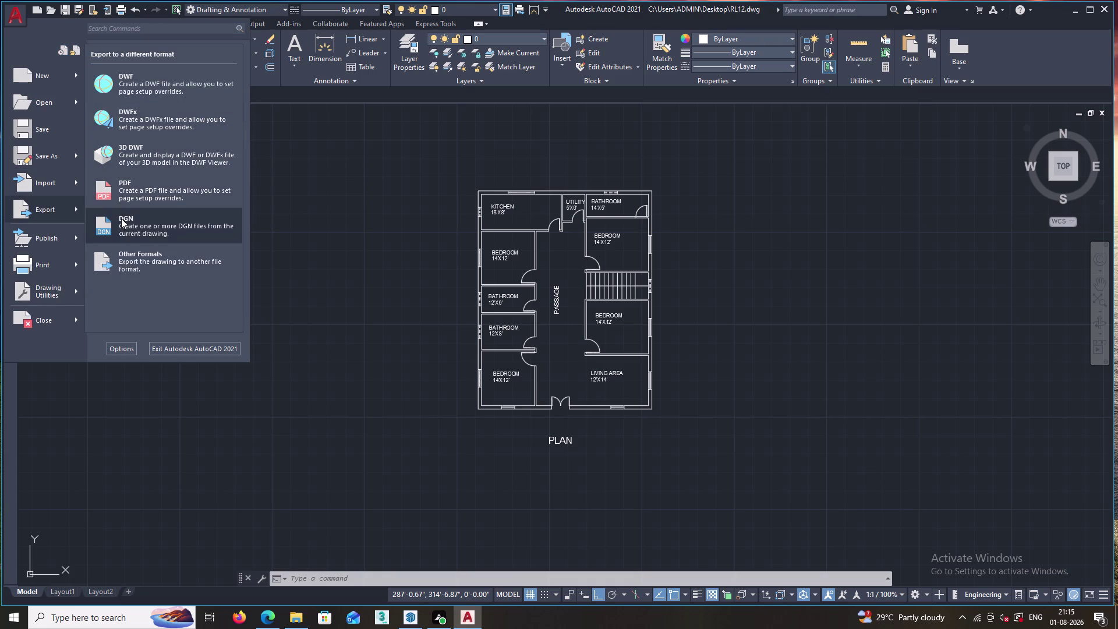
click(141, 180)
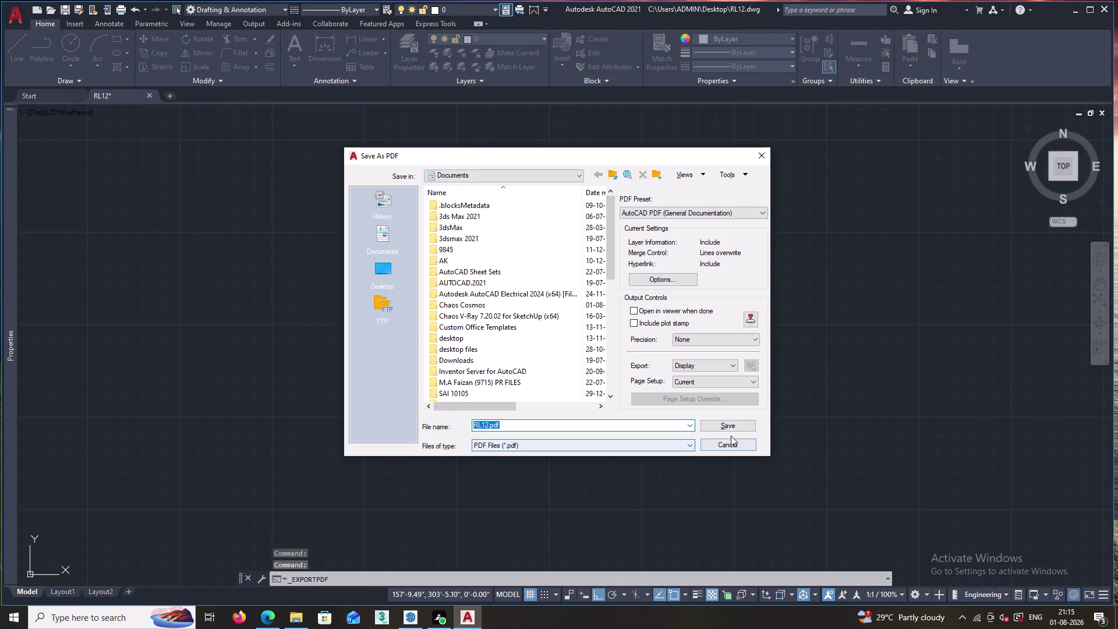
click(732, 427)
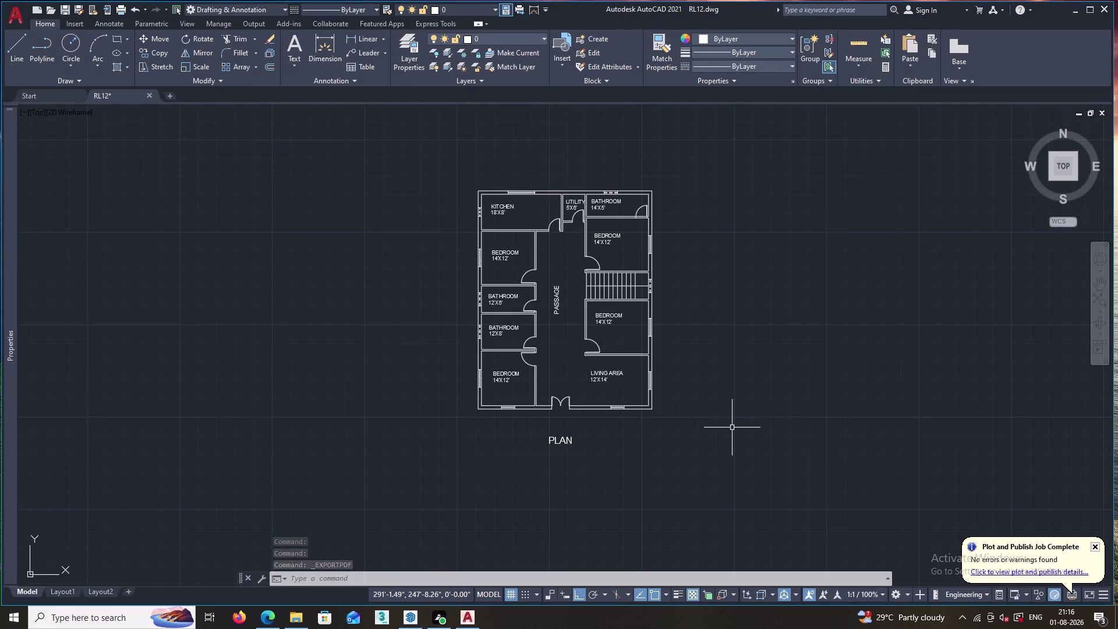
Review the finished PDF job details and close them.
click(1038, 573)
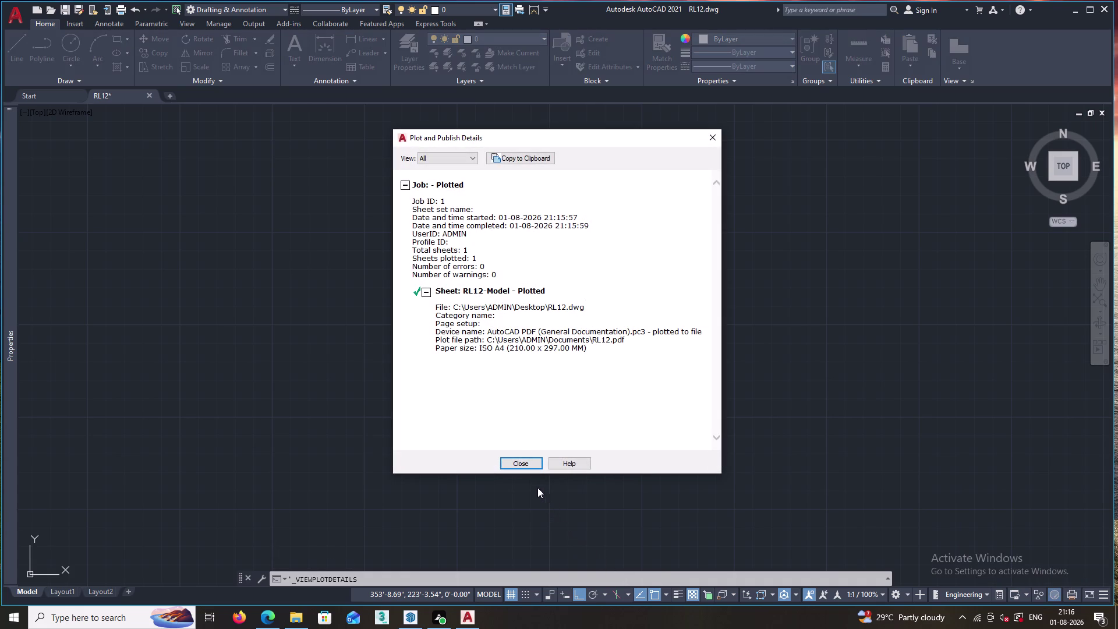
click(521, 461)
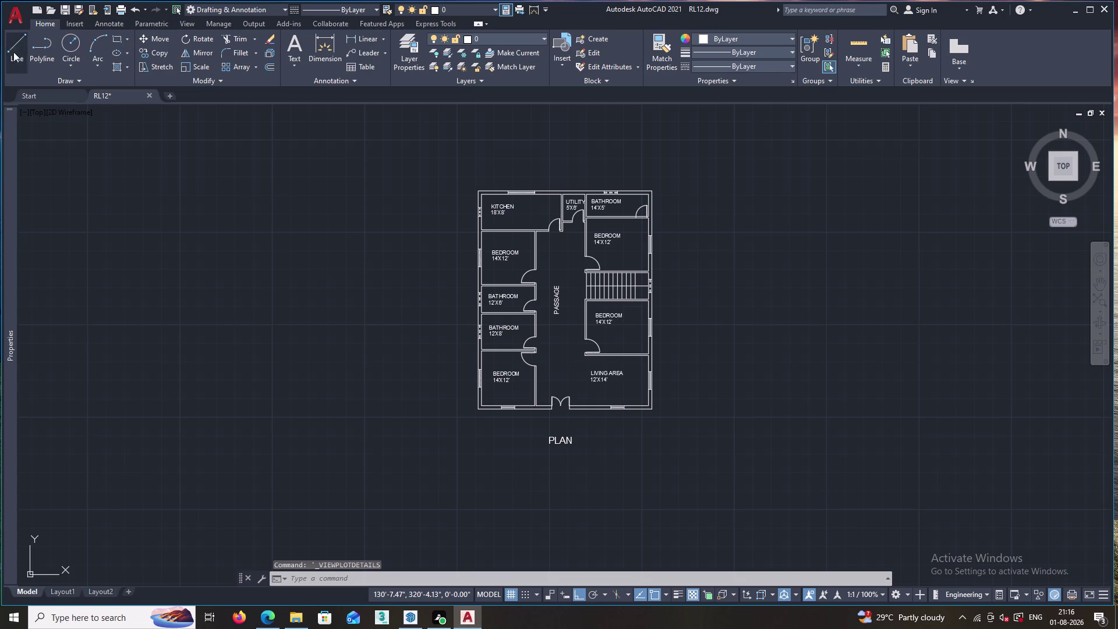
click(20, 17)
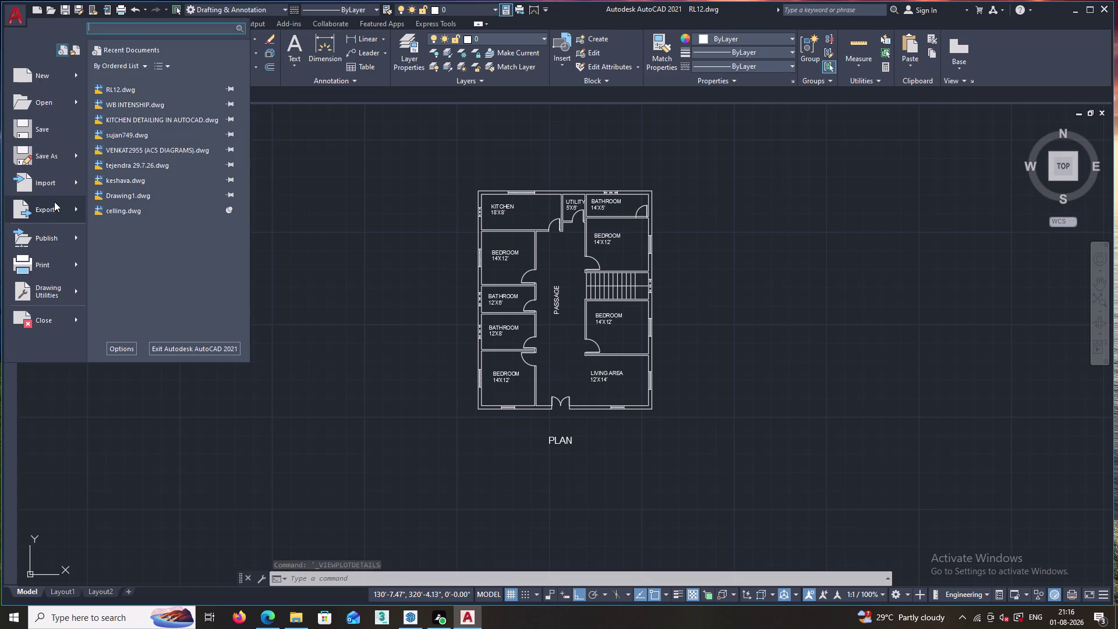
Export the drawing to PDF again, renamed RL1234.pdf.
click(54, 207)
click(141, 191)
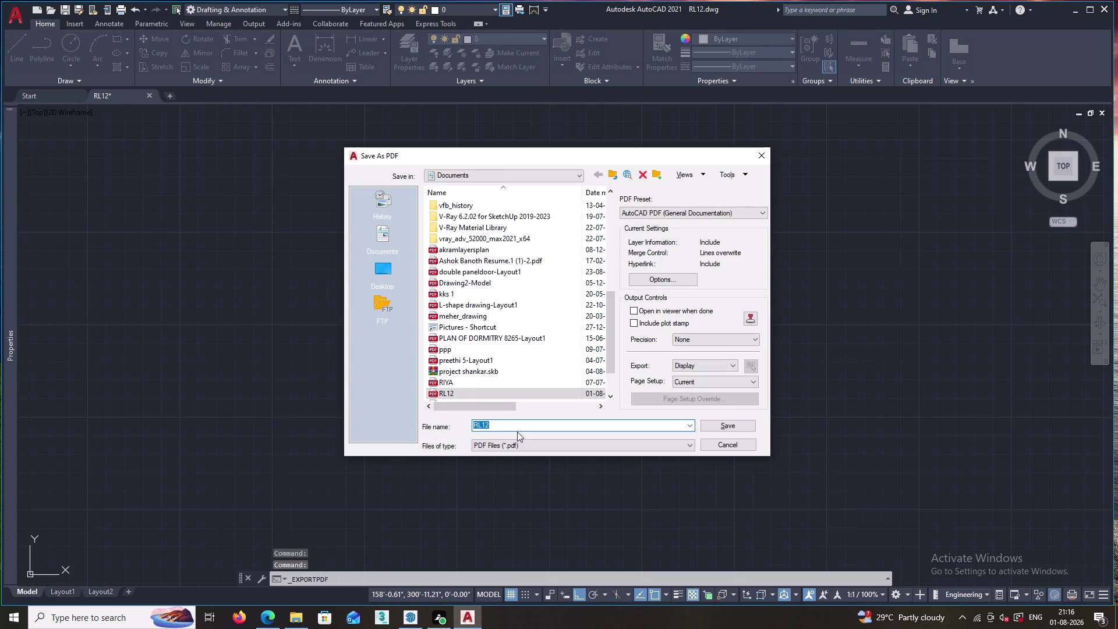
click(517, 423)
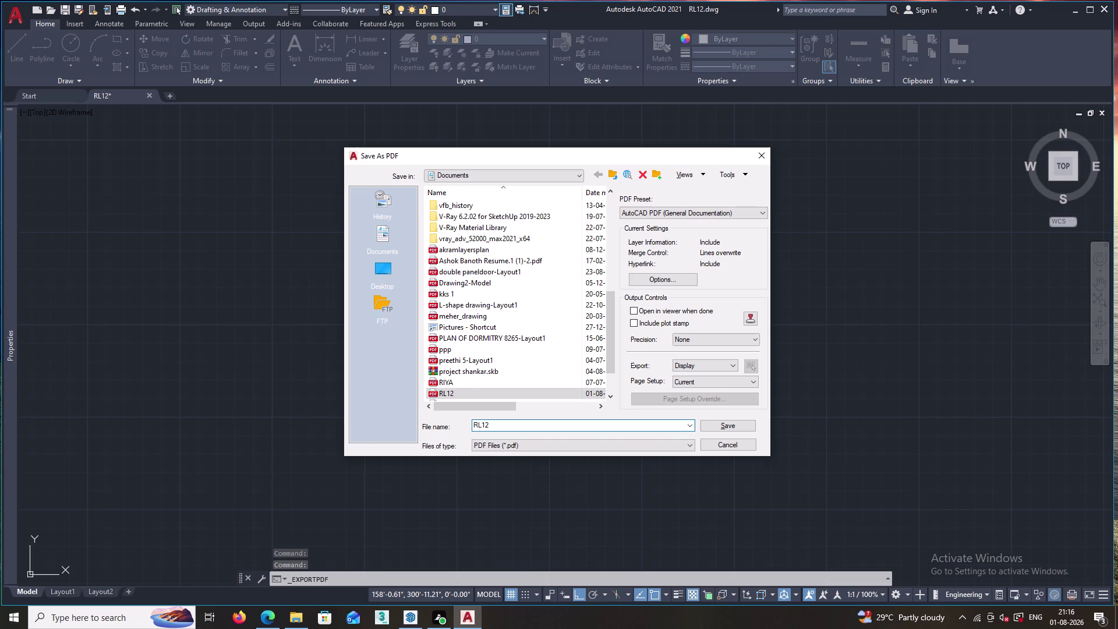
text(34)
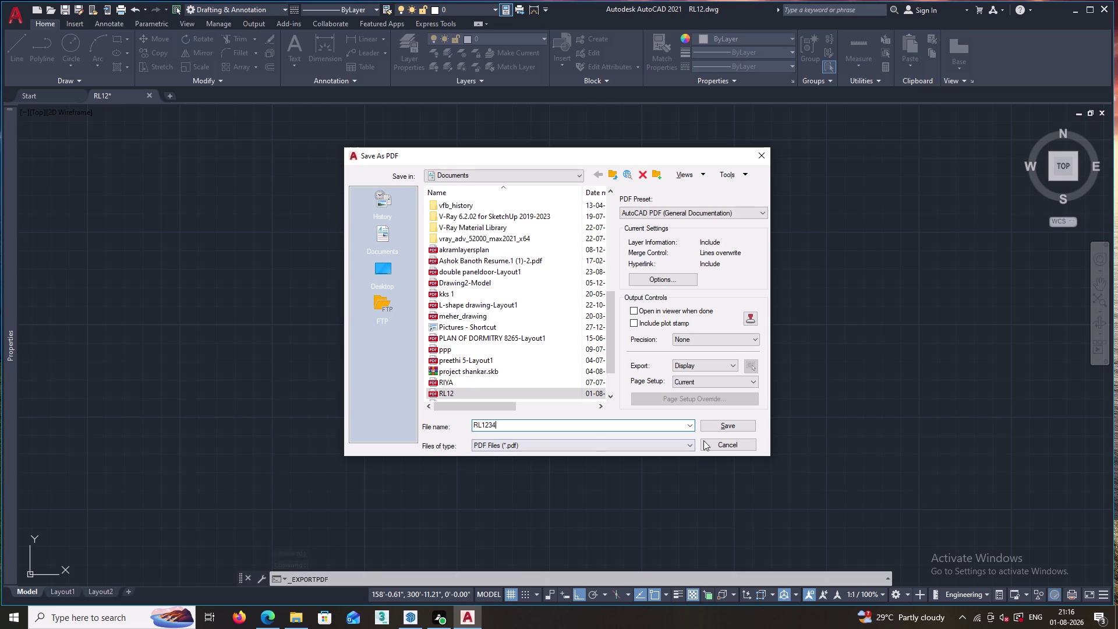
click(718, 427)
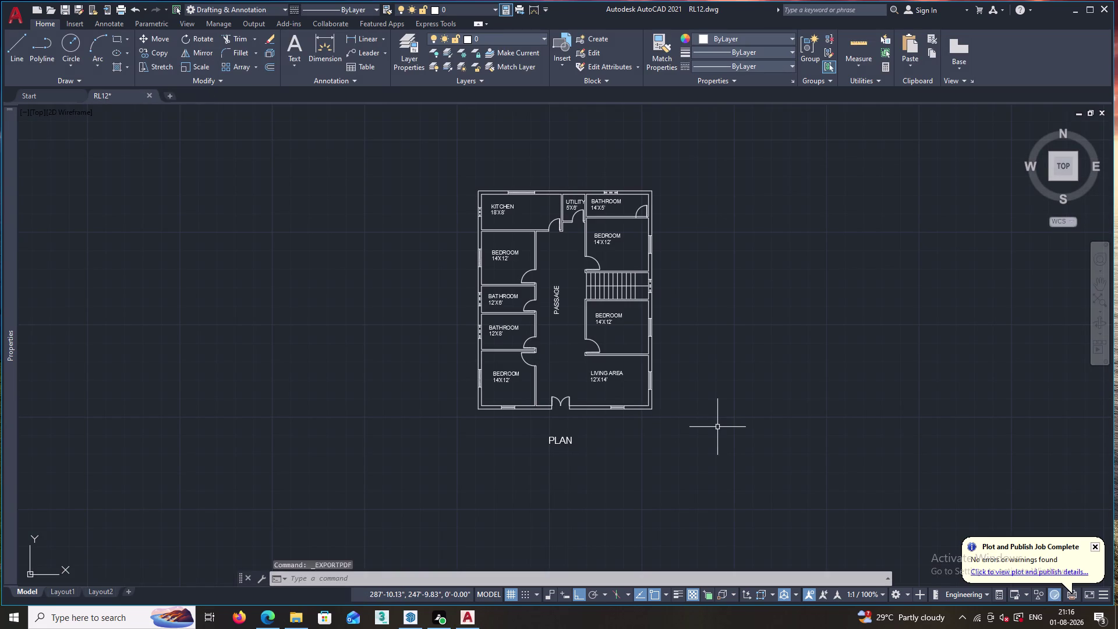
Check the second PDF job's details and dismiss them.
click(1009, 572)
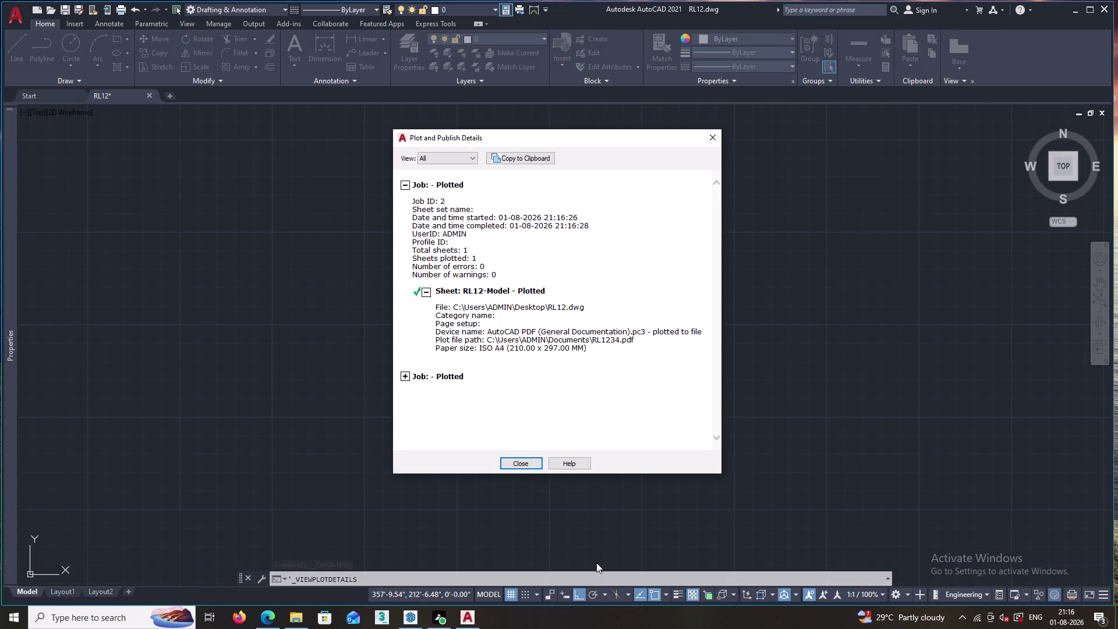
click(520, 463)
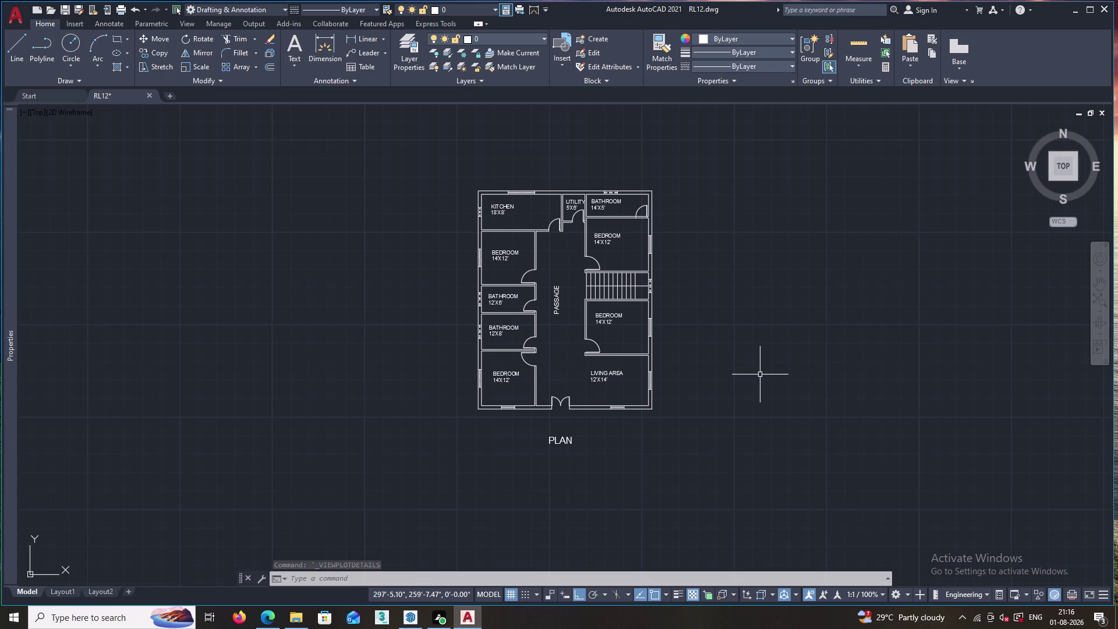
key(ctrl+p)
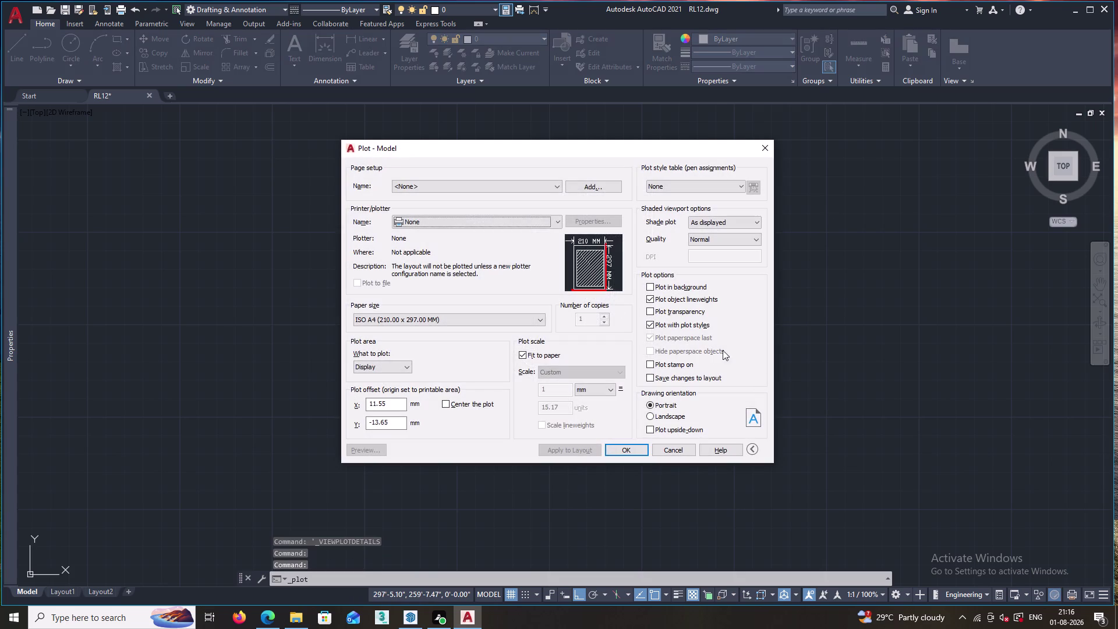
Plot with AutoCAD PDF (High Quality Print).pc3 and save as RL12-Model.pdf.
click(556, 222)
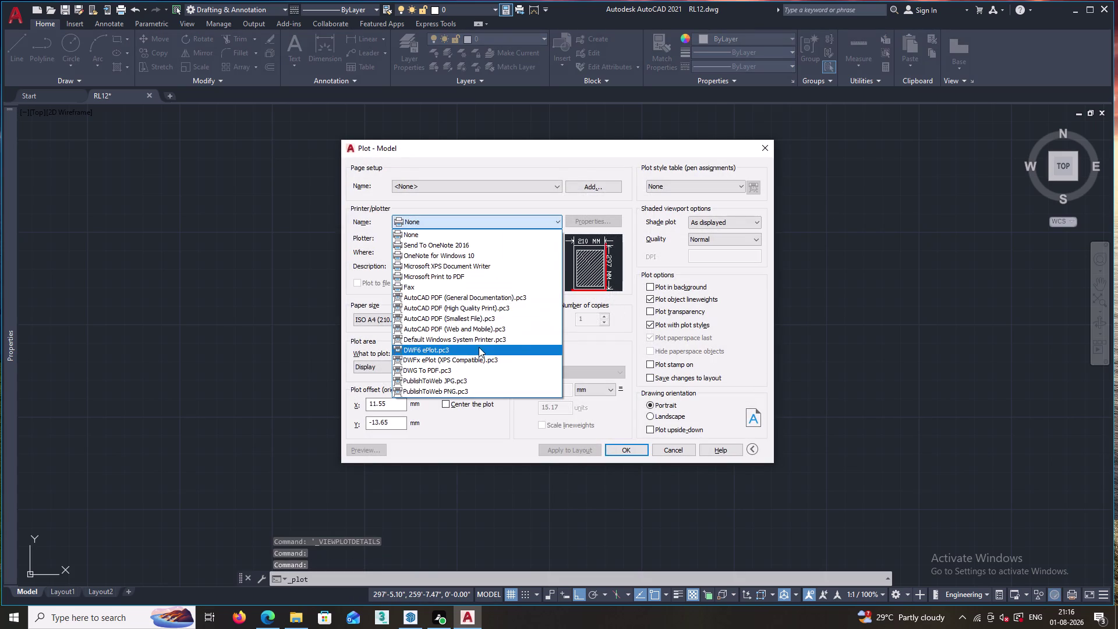
click(478, 310)
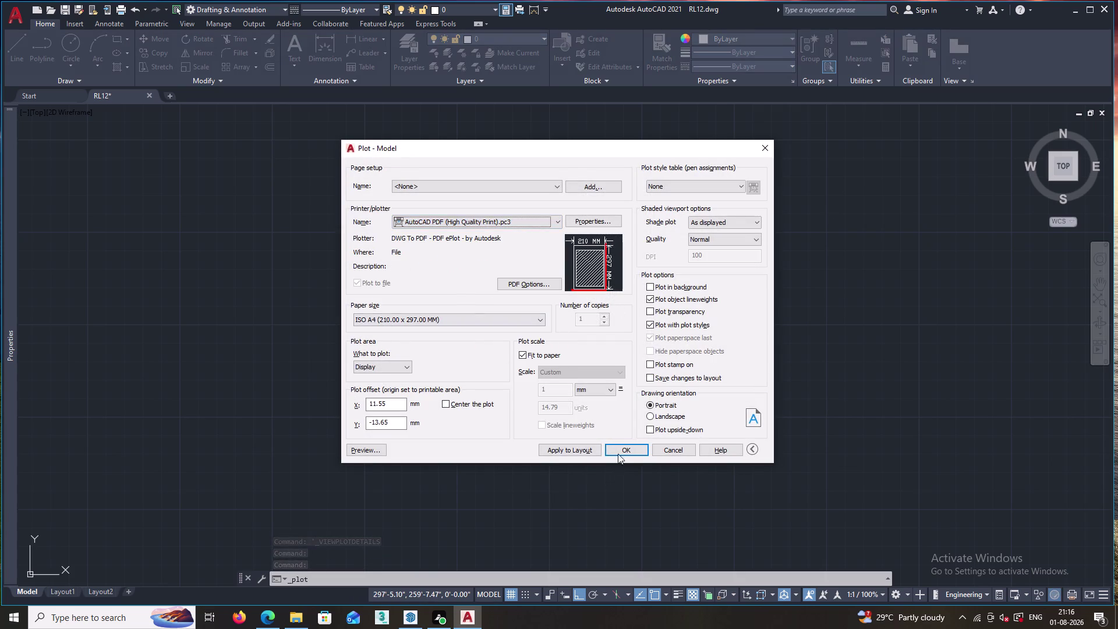